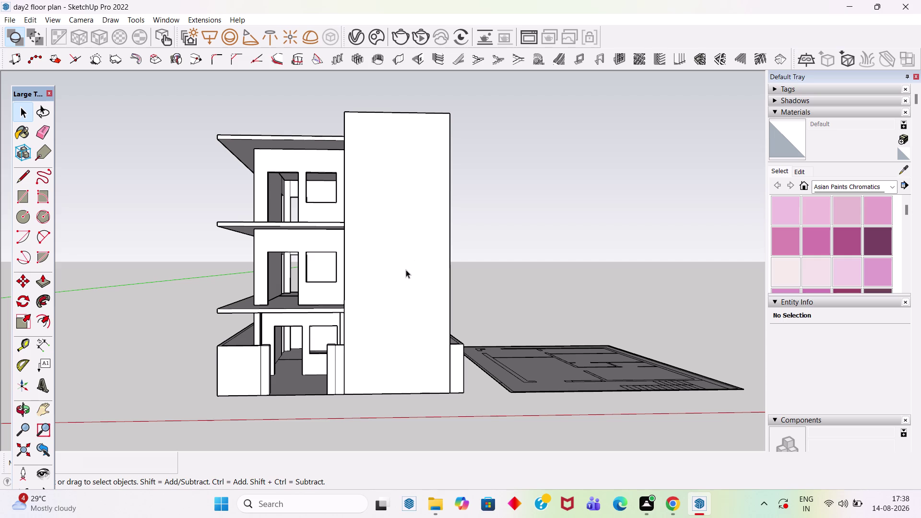
Select the staircase tower group and turn the view to face its front.
key(t)
key(space)
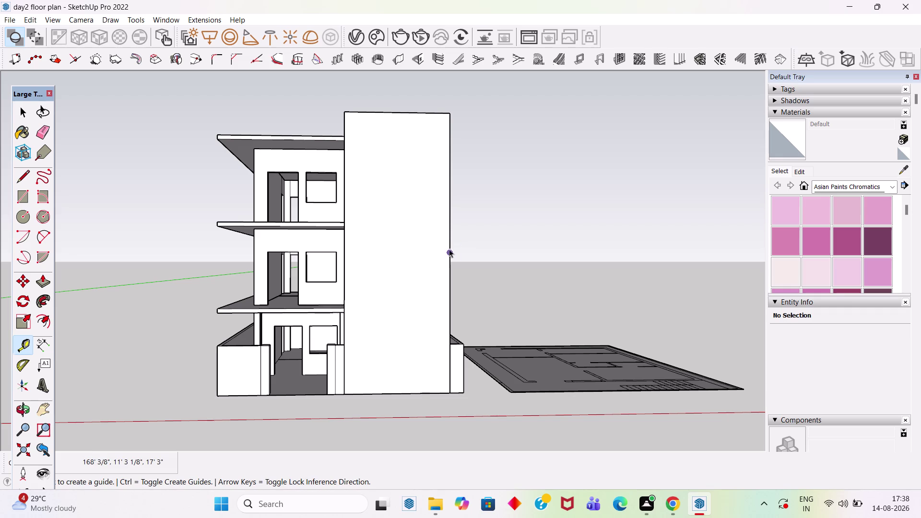
click(433, 245)
middle_drag(443, 241, 429, 246)
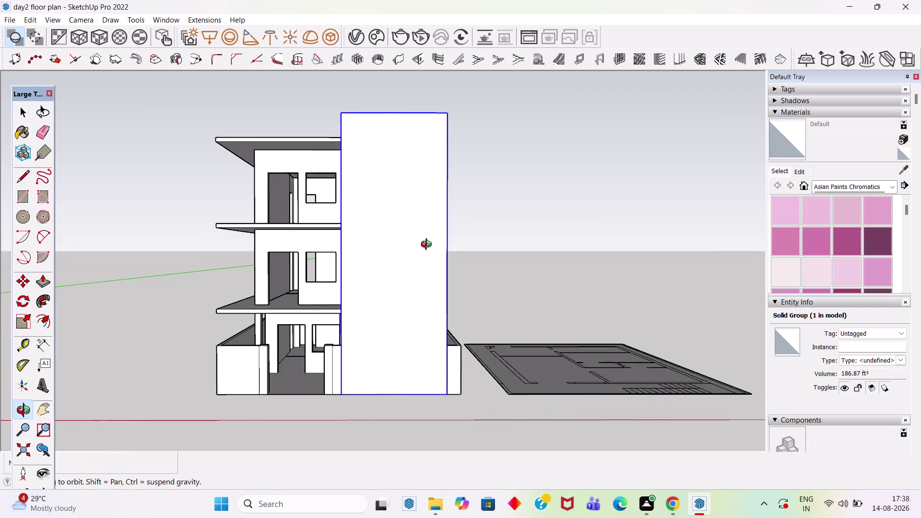
middle_drag(429, 246, 425, 248)
Place a vertical guide from the tower's right edge down the centre of its face.
key(t)
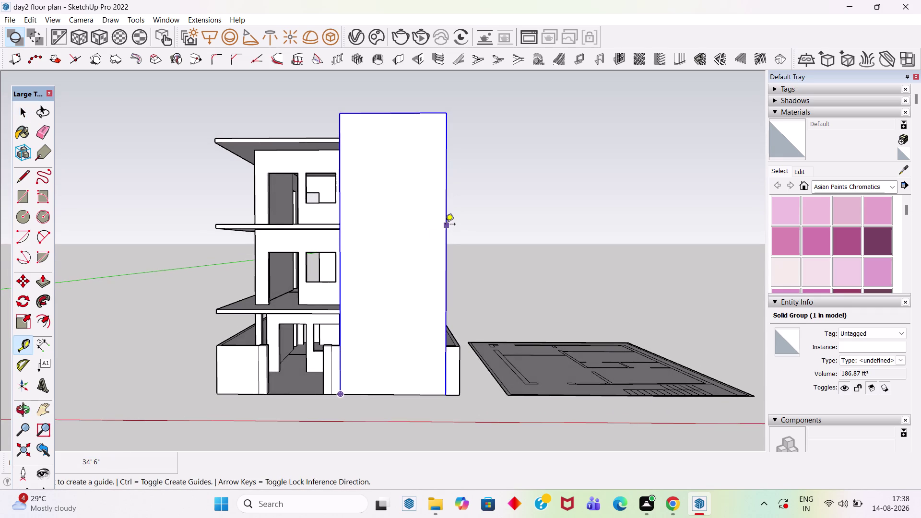
click(445, 225)
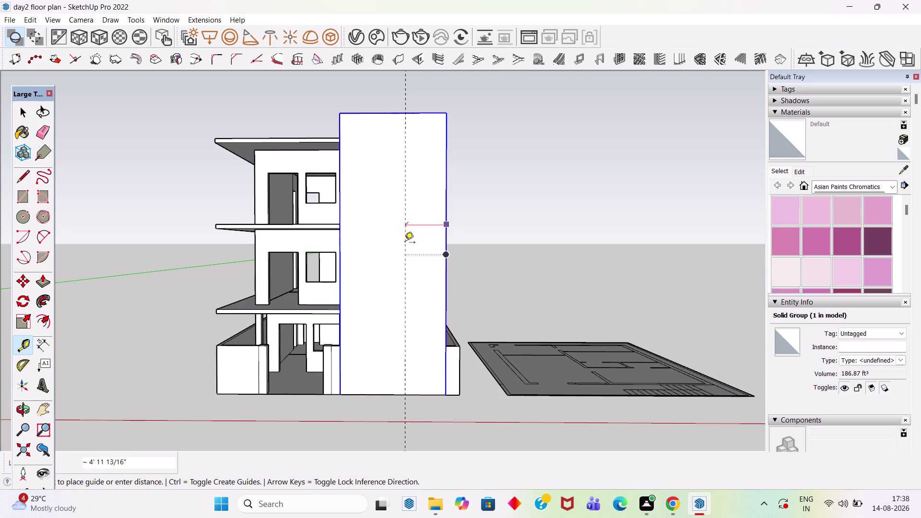
click(392, 112)
scroll(up, 3)
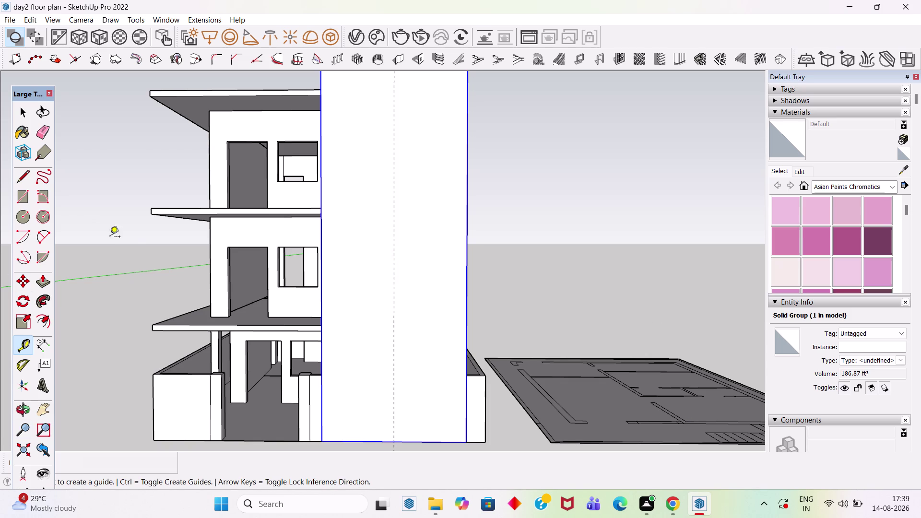
scroll(up, 3)
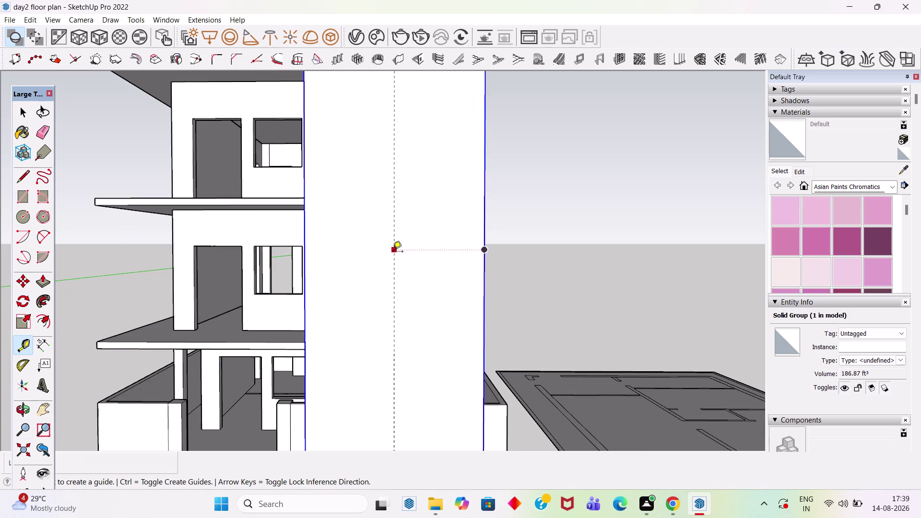
scroll(down, 3)
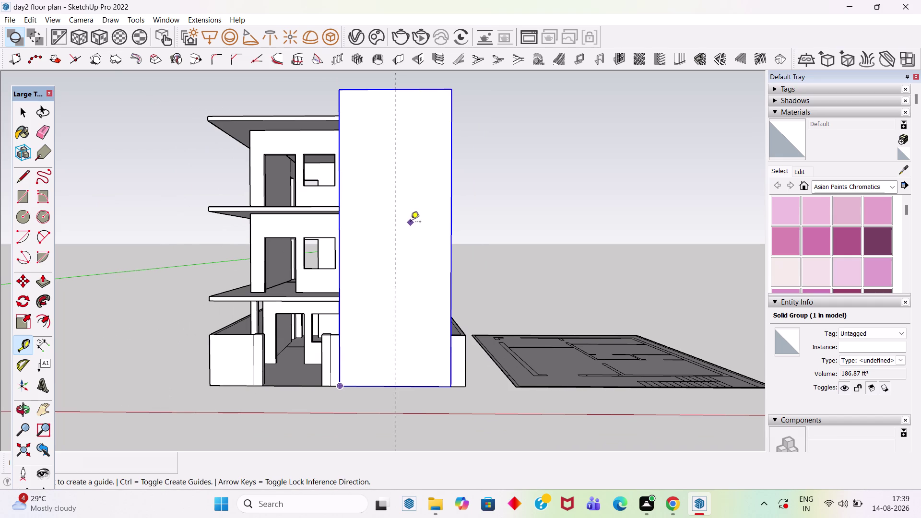
scroll(up, 3)
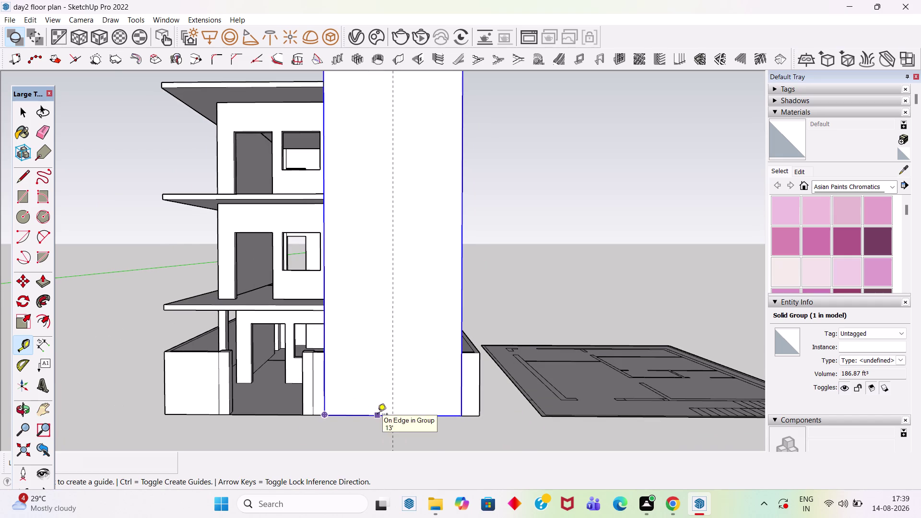
click(378, 415)
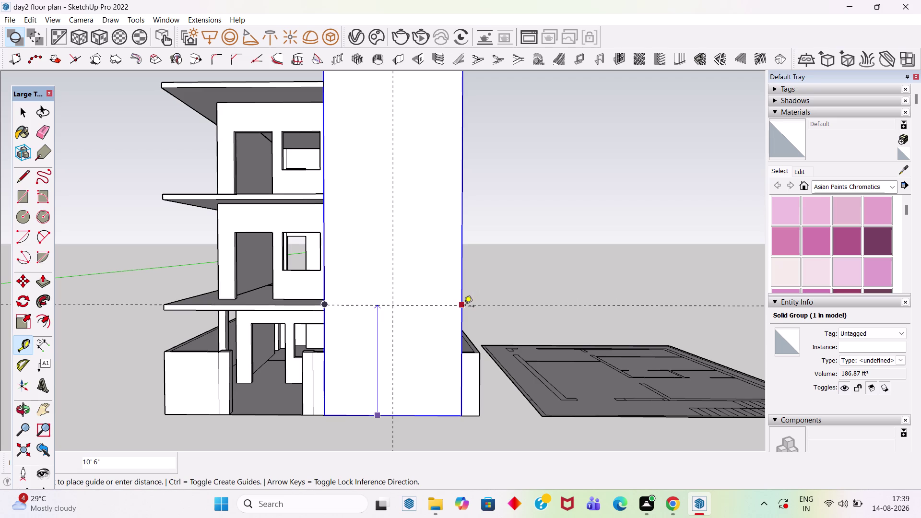
Place a horizontal guide at slab level and another 8' above it.
click(464, 307)
click(434, 304)
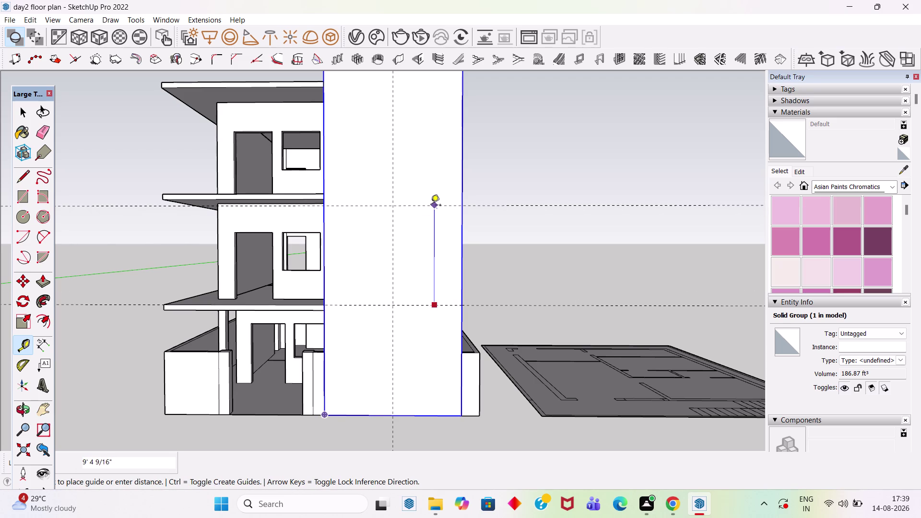
key(6)
key(Return)
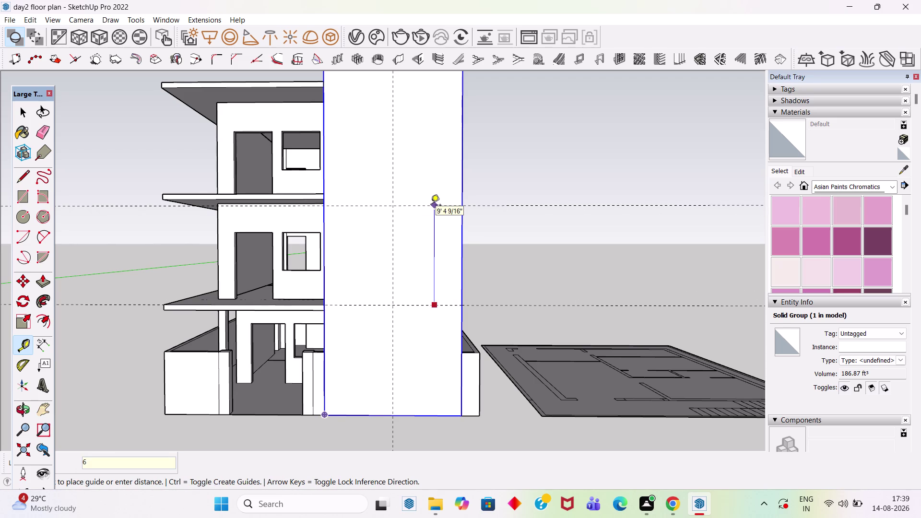
key(ctrl+z)
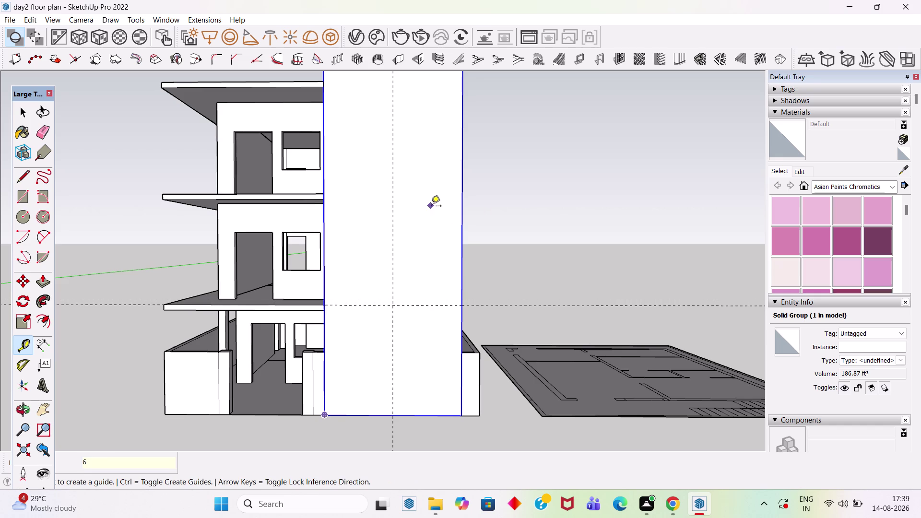
click(441, 306)
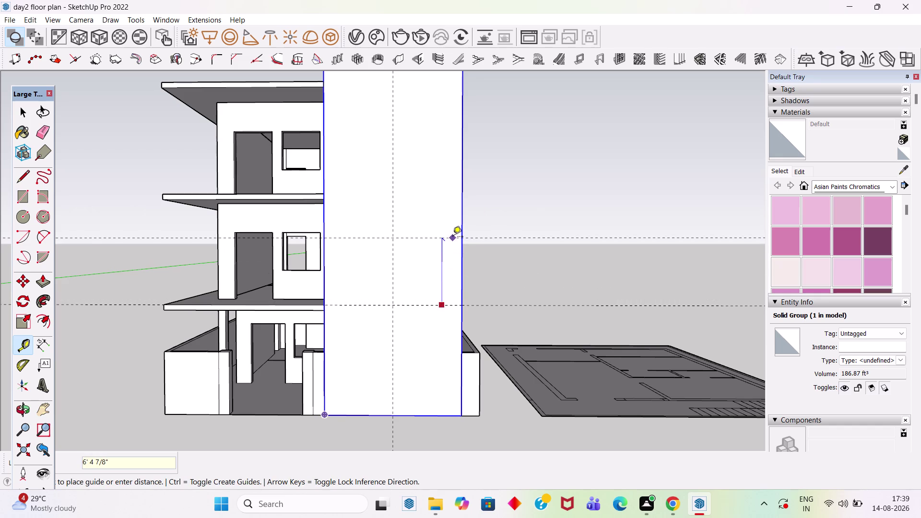
text(6')
key(Return)
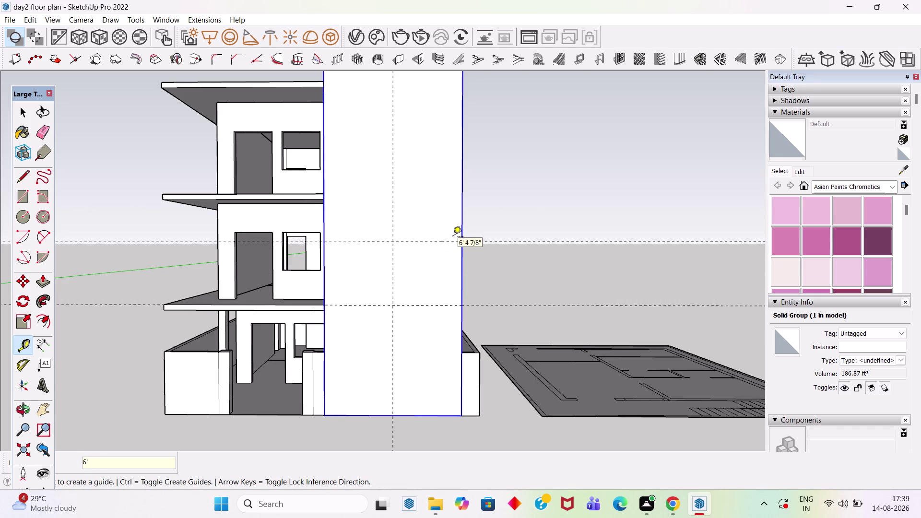
key(ctrl+z)
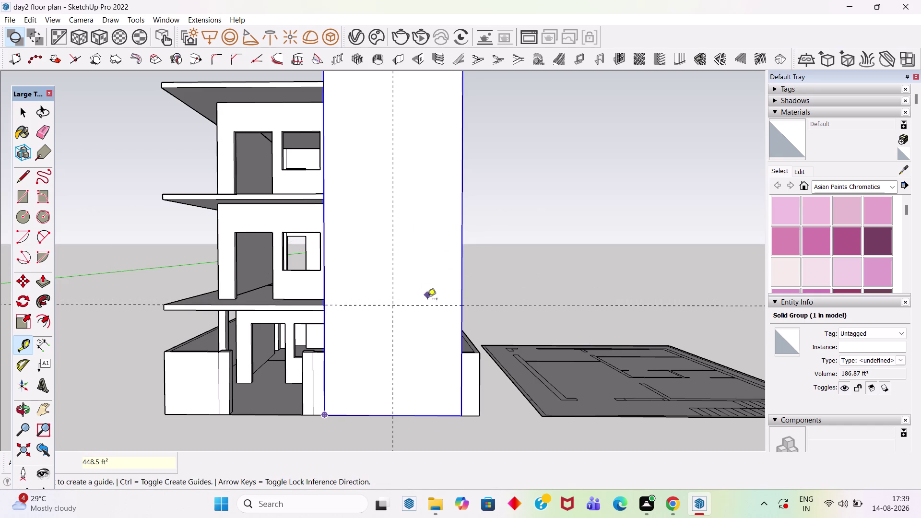
click(429, 305)
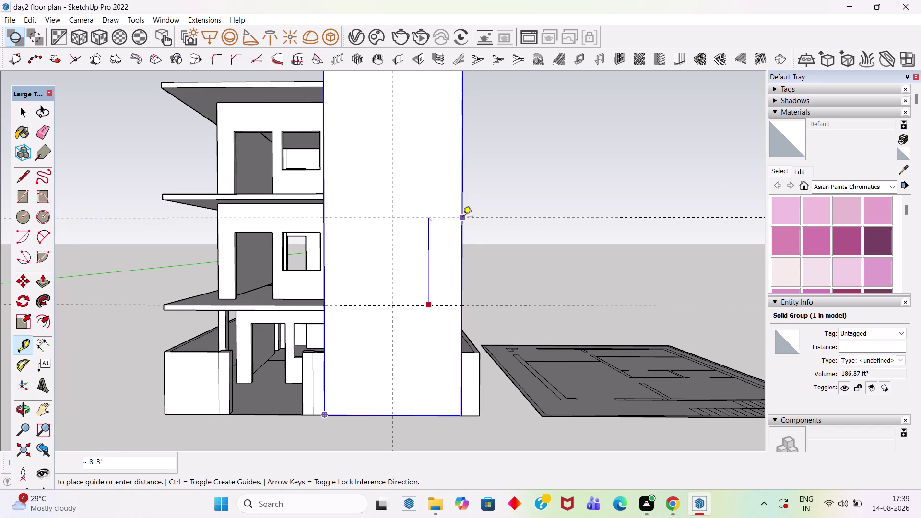
text(8')
key(Return)
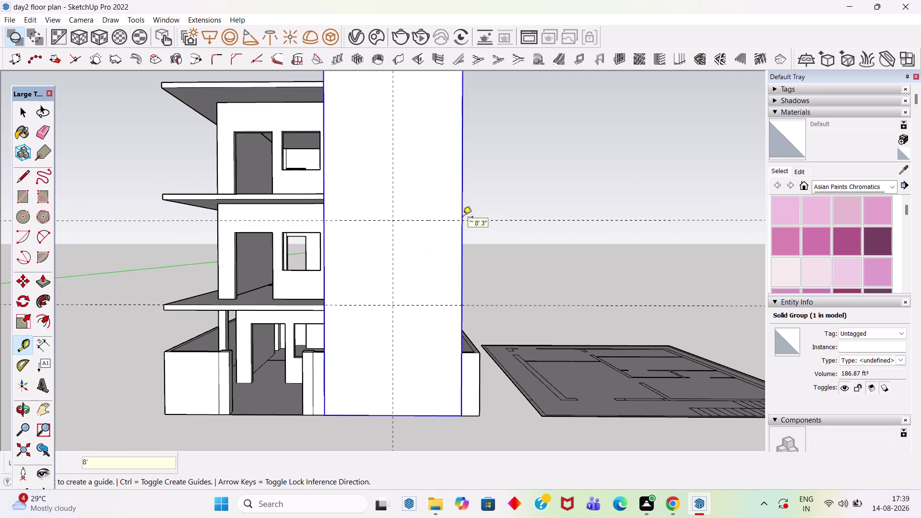
Add horizontal guides 2'6" above the new guide, then 8' higher.
click(365, 222)
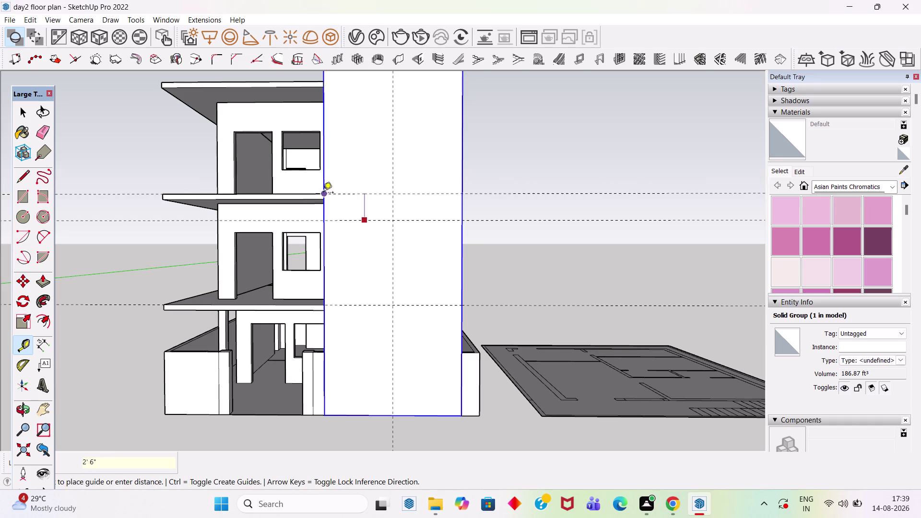
click(322, 195)
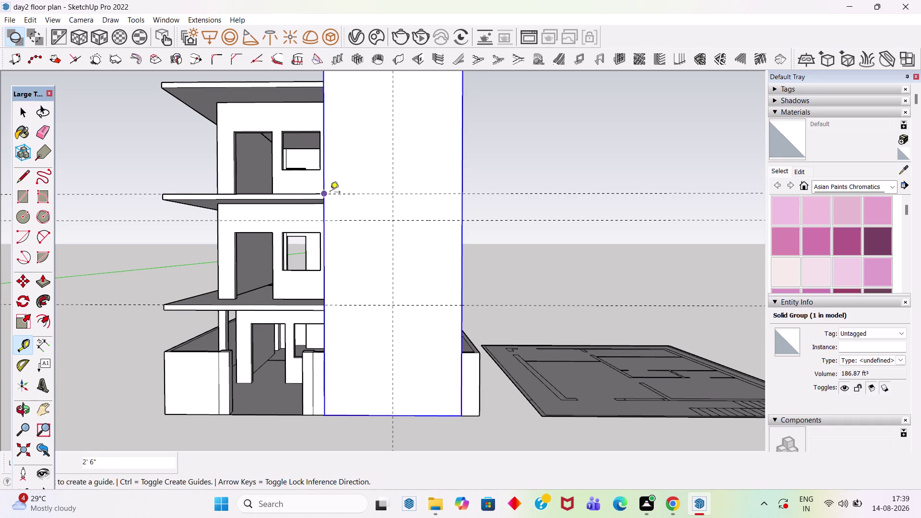
drag(363, 193, 361, 186)
text(8)
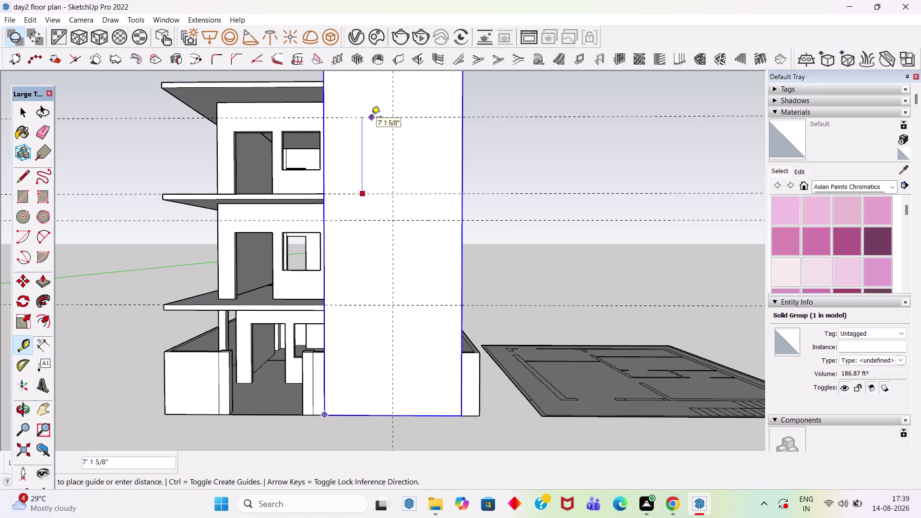
text(')
key(Return)
key(space)
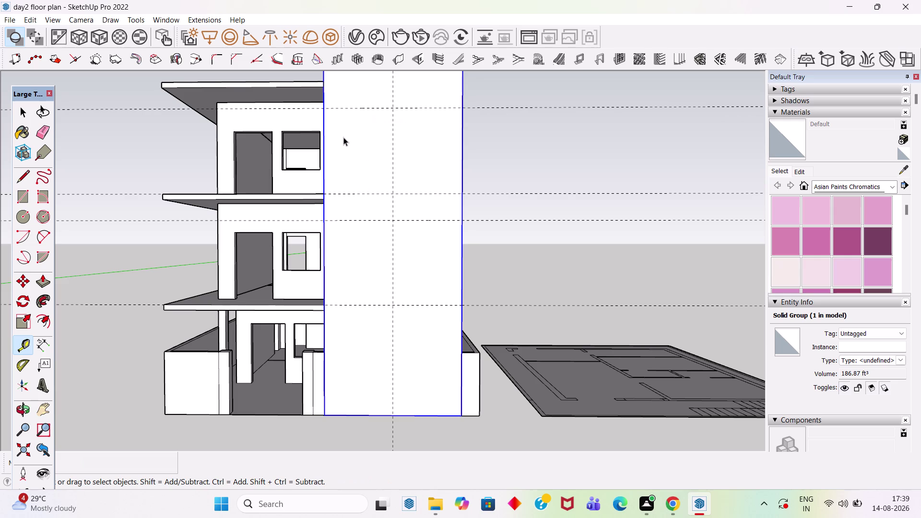
Place vertical guides 3' inside the tower's left and right edges.
key(t)
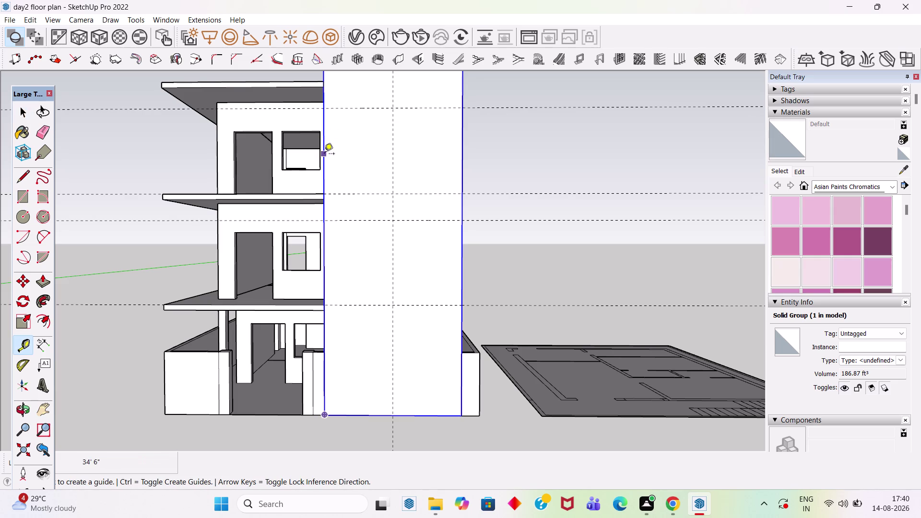
click(325, 155)
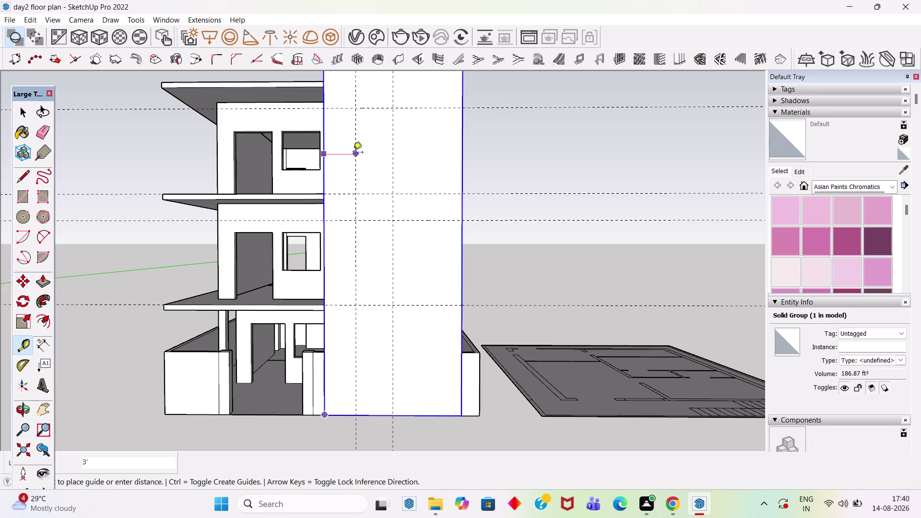
click(354, 153)
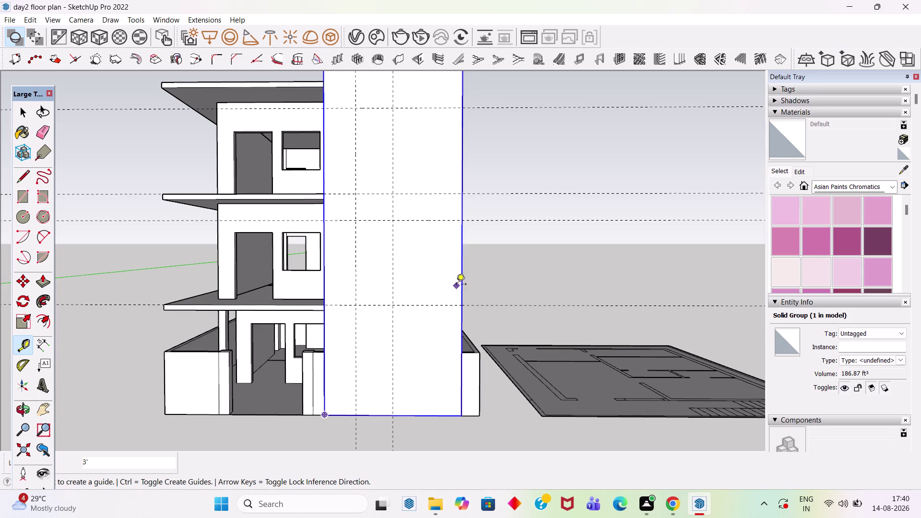
click(460, 276)
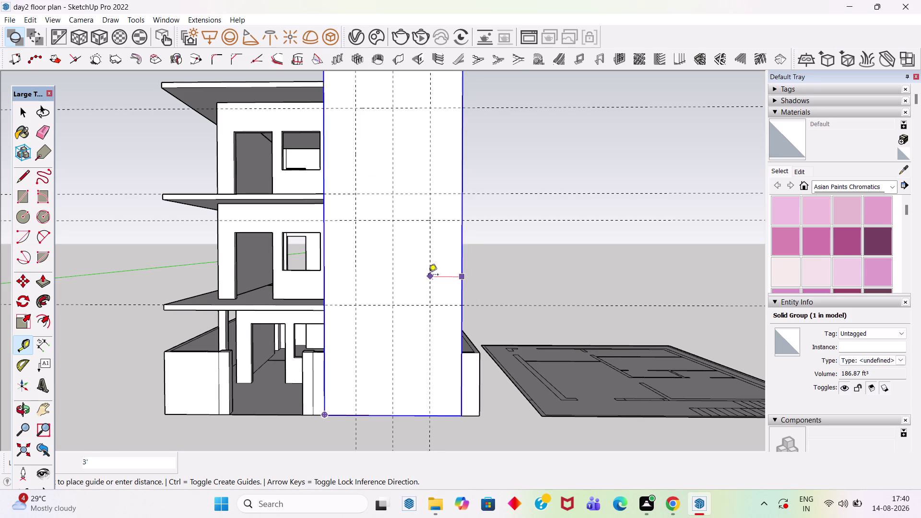
click(428, 276)
key(space)
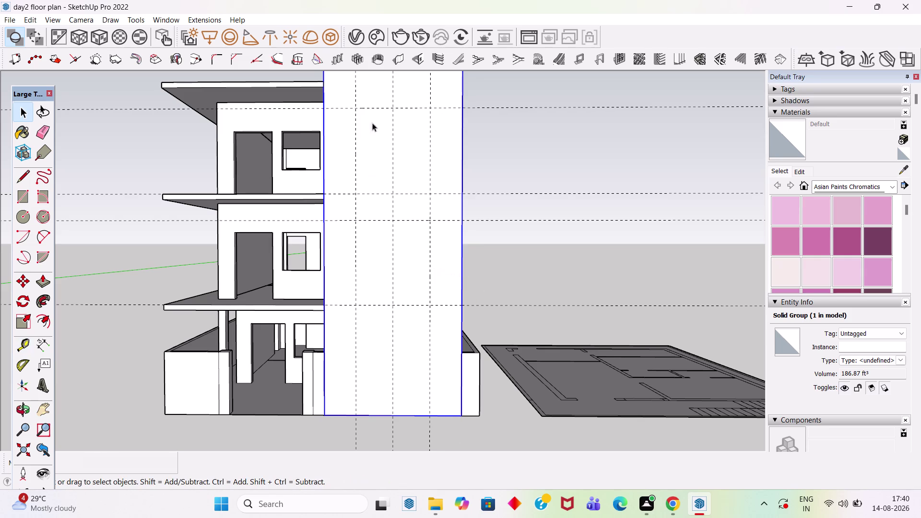
Inside the tower group, draw an upper and a lower window rectangle.
scroll(up, 3)
double_click(390, 150)
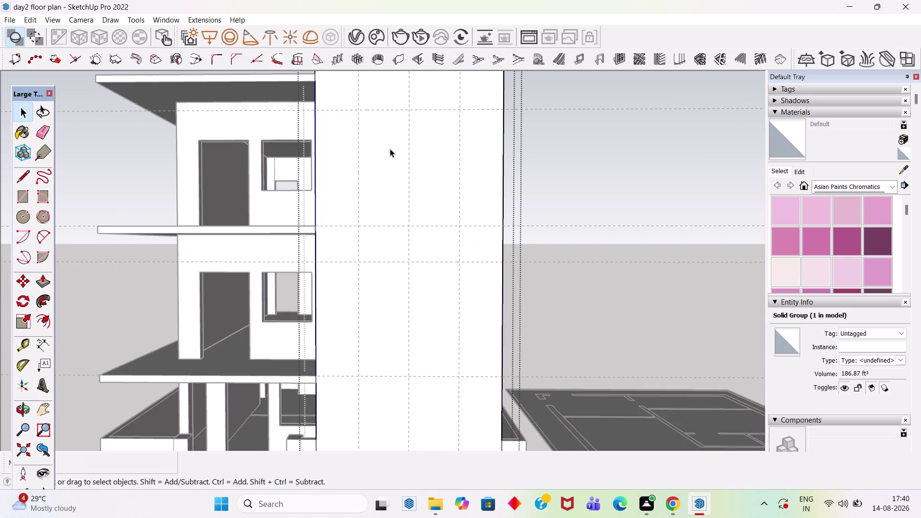
key(r)
click(359, 112)
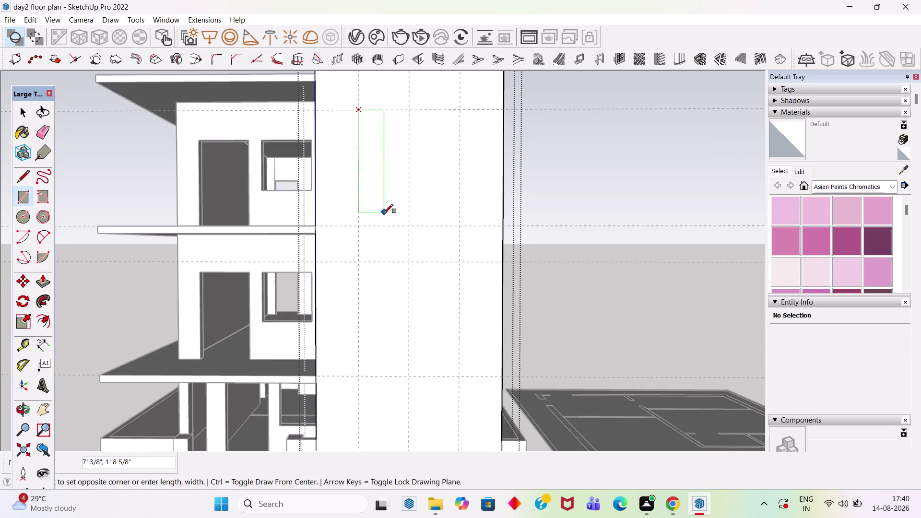
click(408, 227)
scroll(down, 3)
scroll(up, 3)
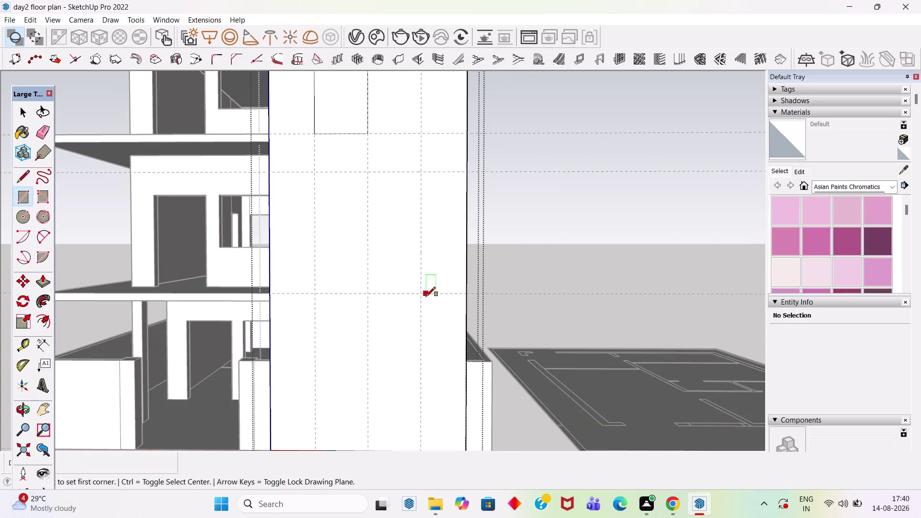
scroll(down, 3)
scroll(up, 3)
click(422, 292)
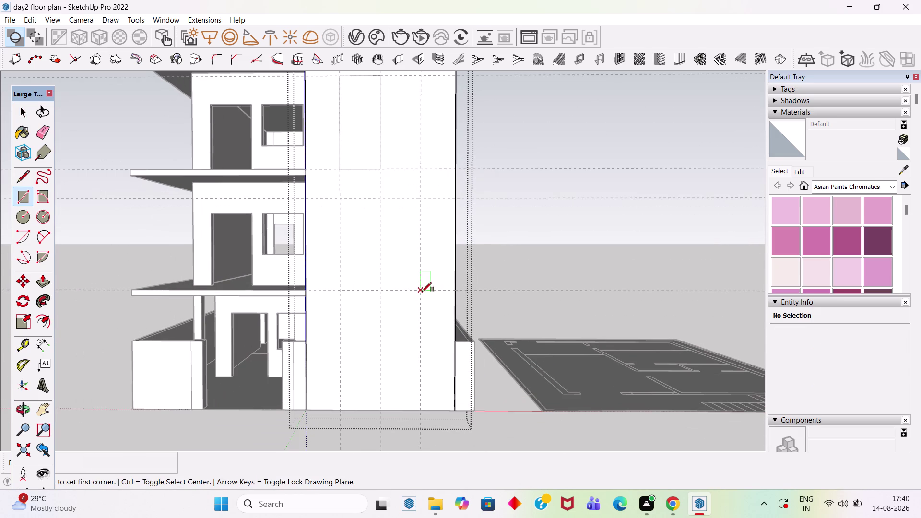
click(380, 198)
key(space)
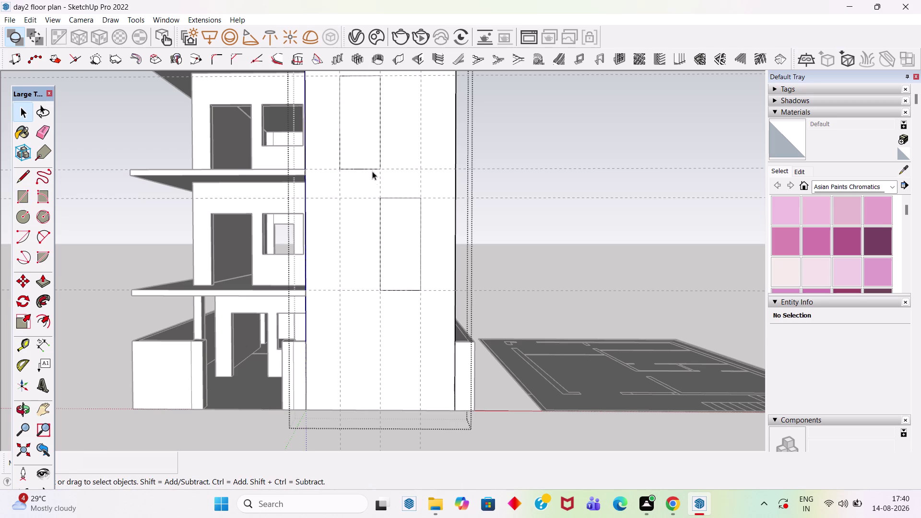
Push both window faces into the wall to the same depth.
key(p)
click(364, 152)
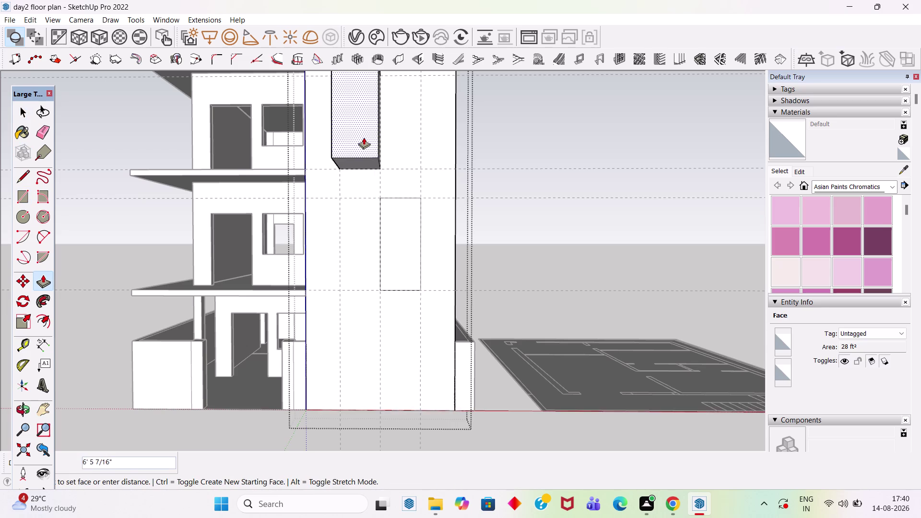
middle_drag(365, 141, 418, 221)
click(382, 151)
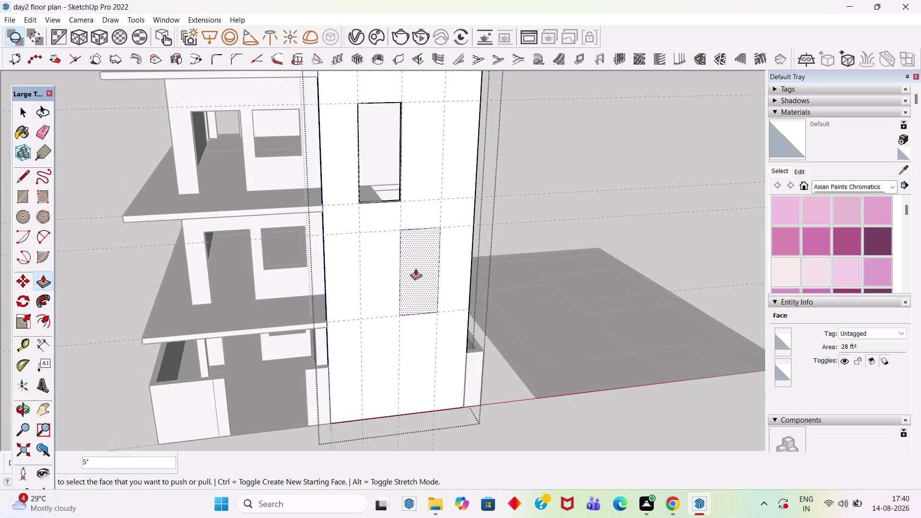
double_click(420, 273)
key(space)
click(559, 143)
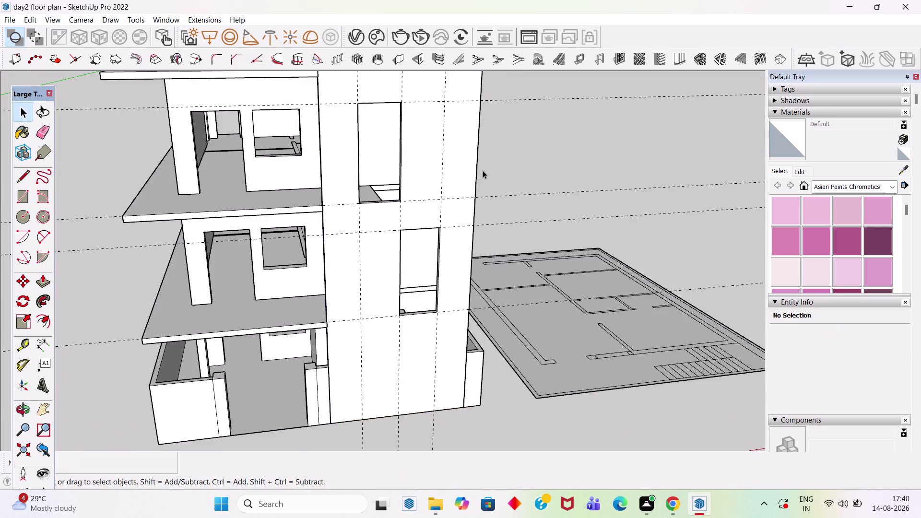
Clear the guide lines from the model and orbit toward the middle window.
scroll(down, 3)
middle_drag(511, 245, 455, 163)
scroll(down, 3)
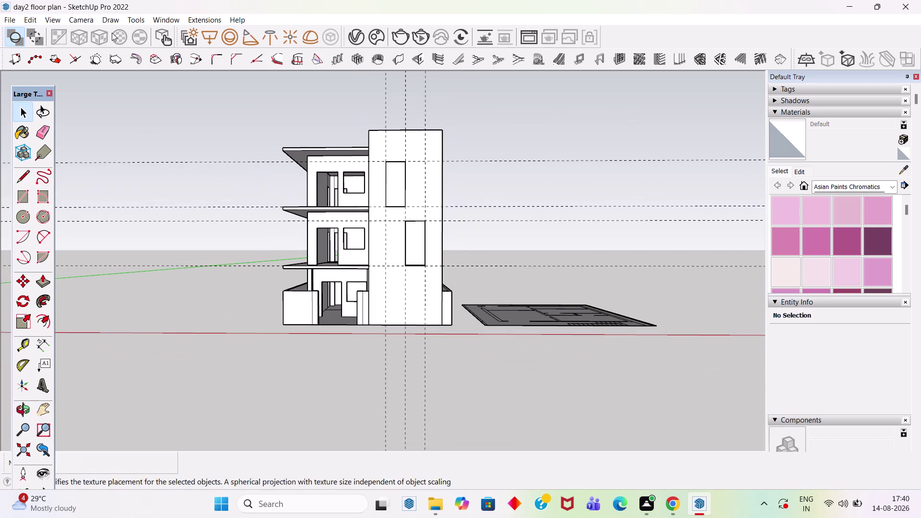
click(31, 20)
click(74, 126)
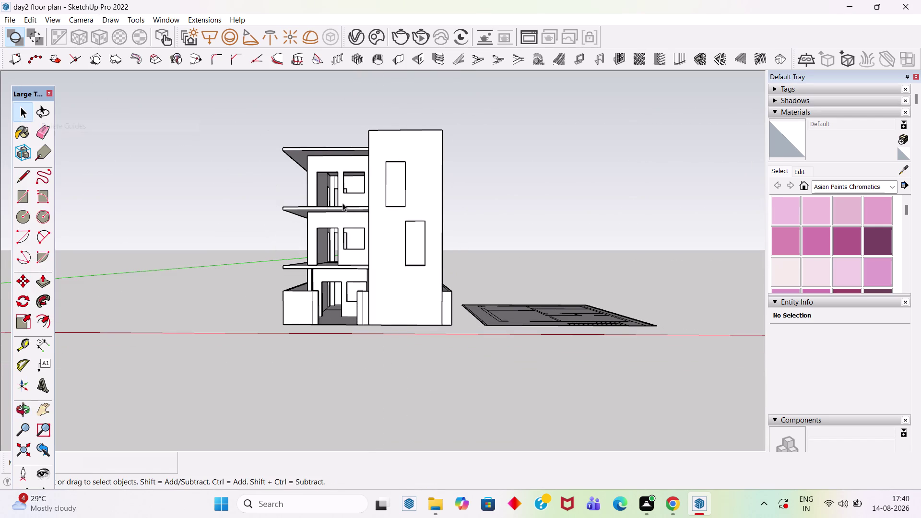
scroll(up, 3)
scroll(down, 3)
middle_drag(426, 235, 455, 238)
scroll(up, 3)
middle_drag(440, 223, 365, 223)
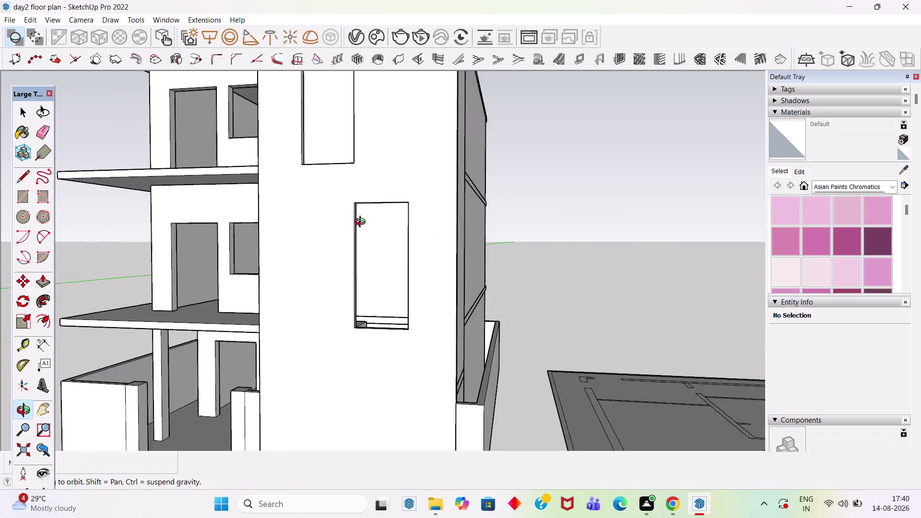
Draw the lower window rectangle on the tower wall.
middle_drag(365, 223, 331, 236)
key(r)
scroll(up, 3)
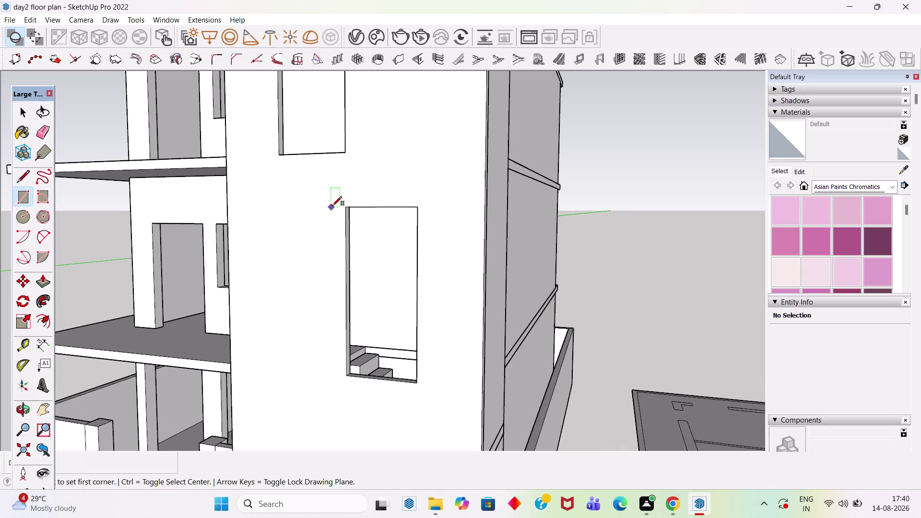
click(346, 207)
click(420, 381)
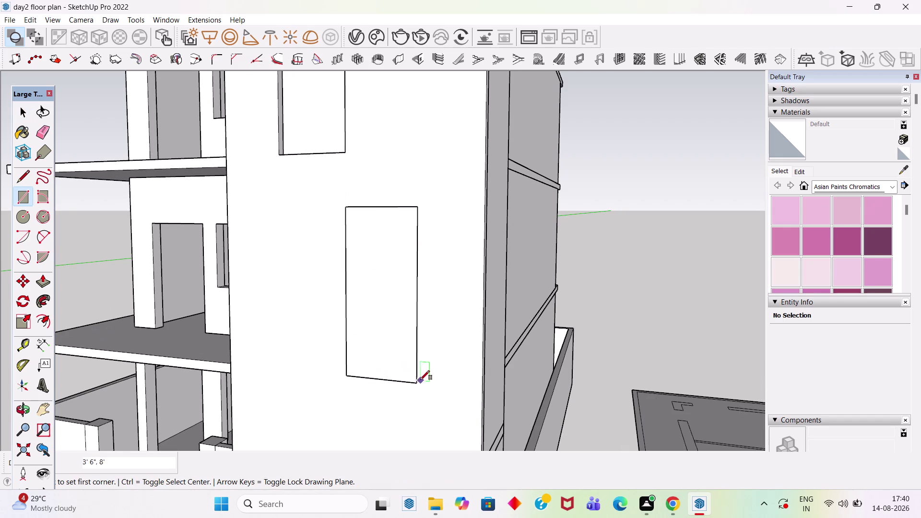
Offset the window outline 4" outward and delete the inner face to open it.
key(space)
key(f)
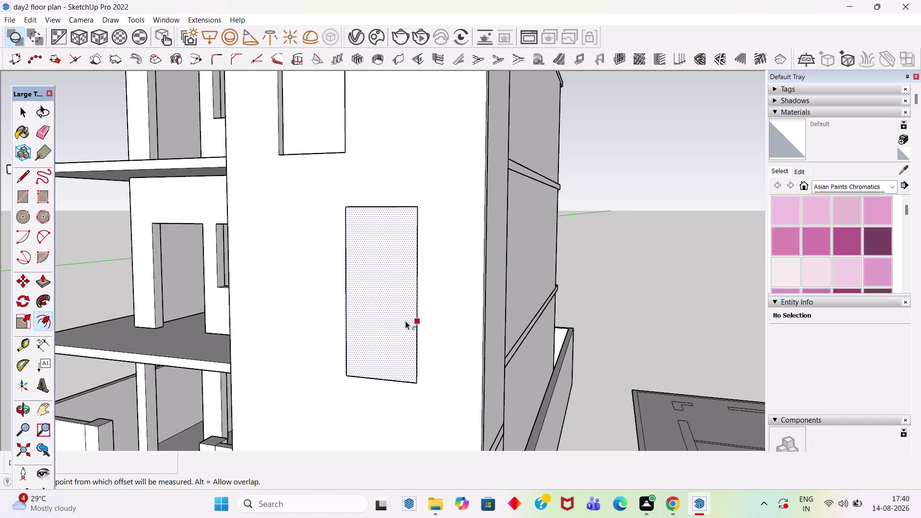
click(405, 321)
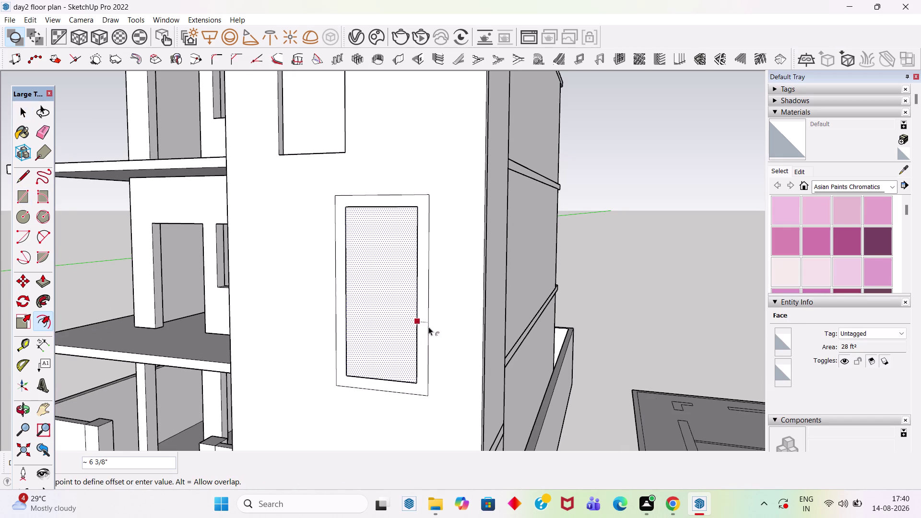
text(4")
key(Return)
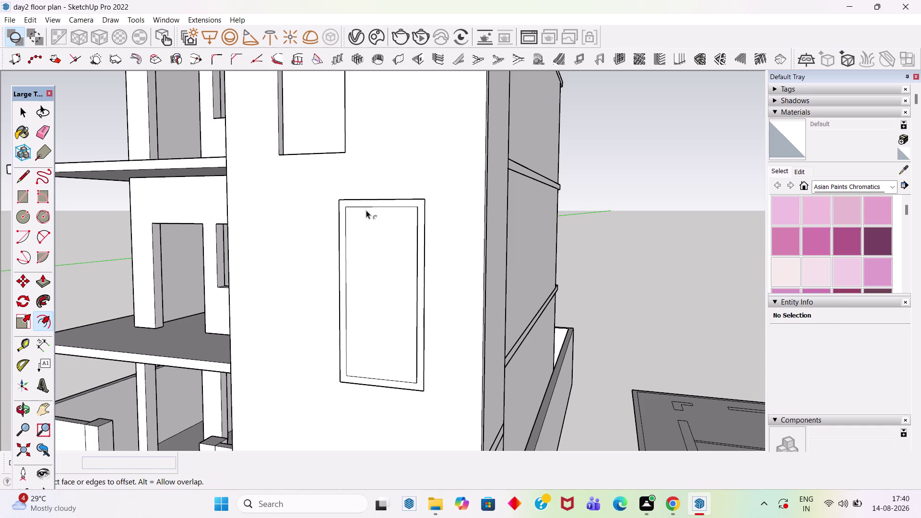
key(space)
click(380, 283)
key(Delete)
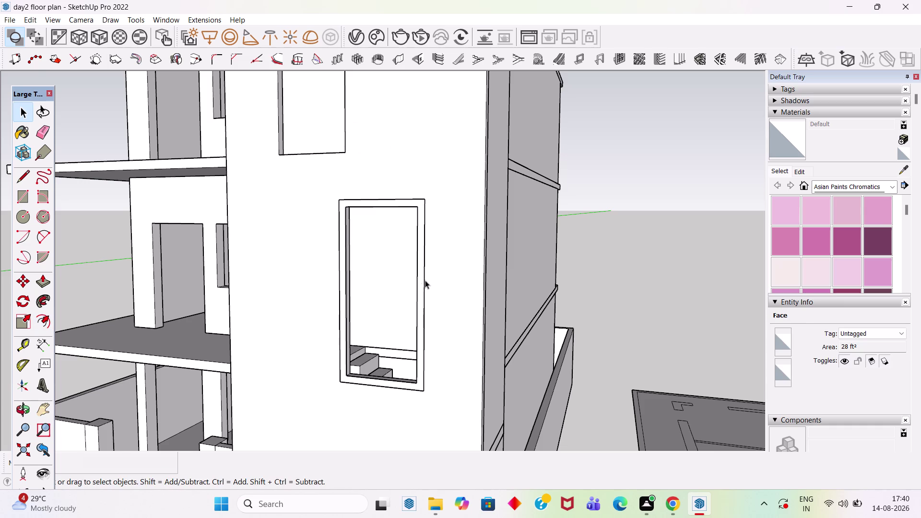
Pull the frame ring 2" out from the wall.
scroll(up, 3)
key(p)
click(422, 292)
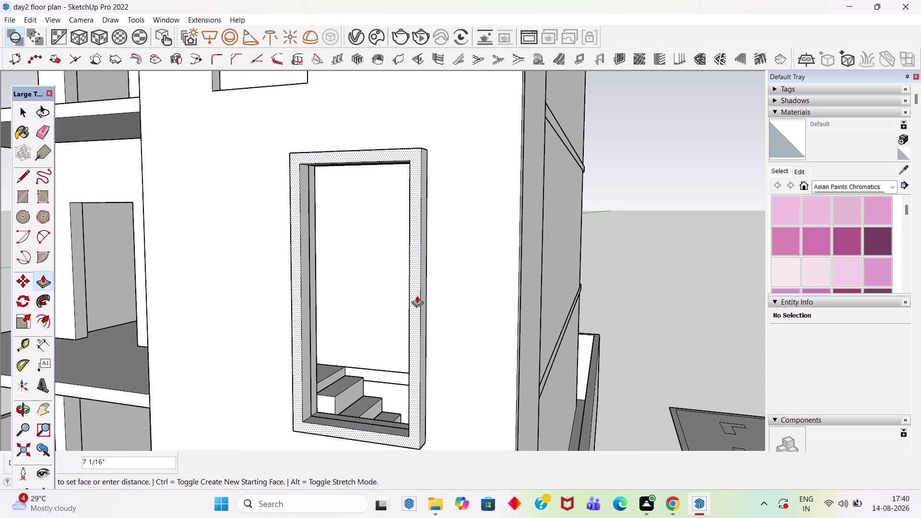
key(2)
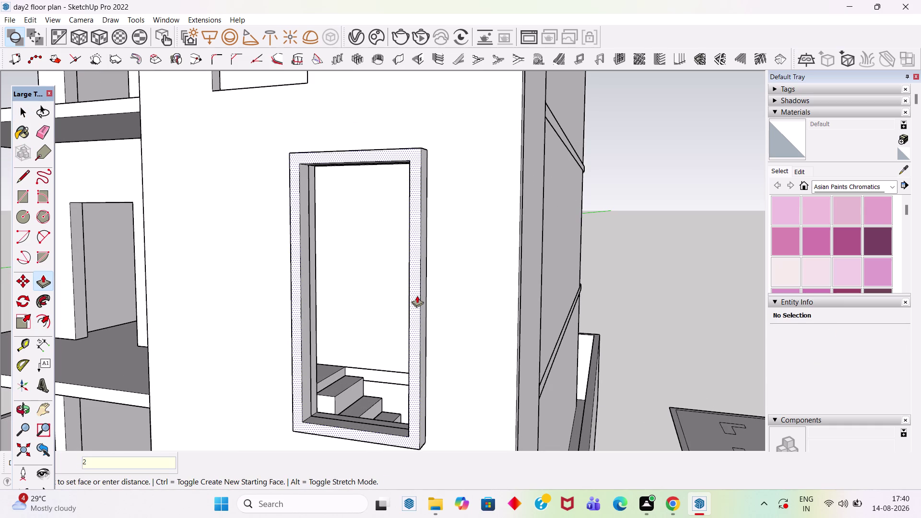
key(Return)
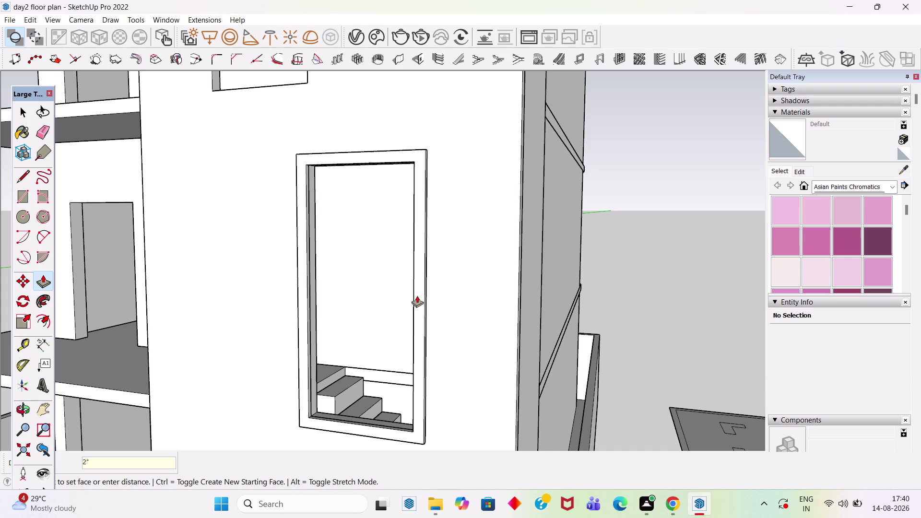
key(space)
scroll(down, 3)
middle_drag(425, 253, 540, 221)
scroll(down, 3)
scroll(up, 3)
scroll(down, 3)
middle_drag(388, 245, 373, 242)
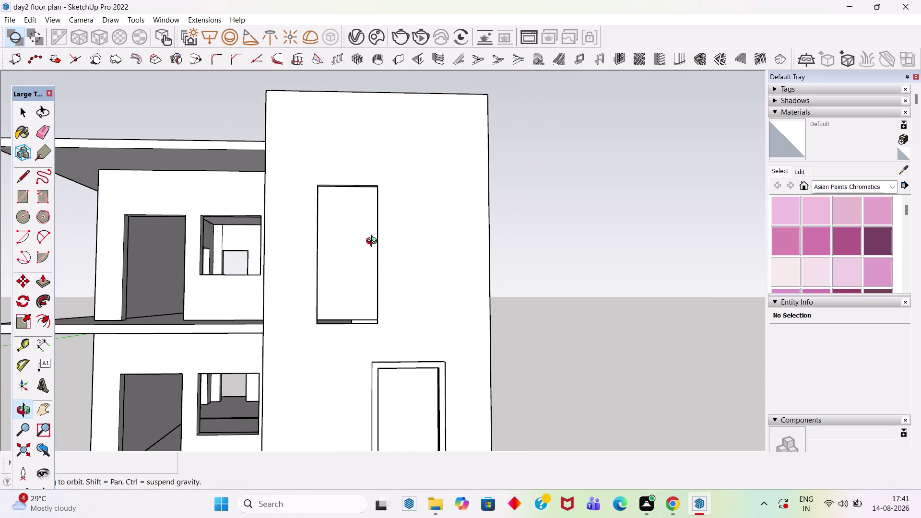
Draw a rectangle outline over the upper tower window.
middle_drag(374, 242, 372, 242)
key(r)
click(317, 183)
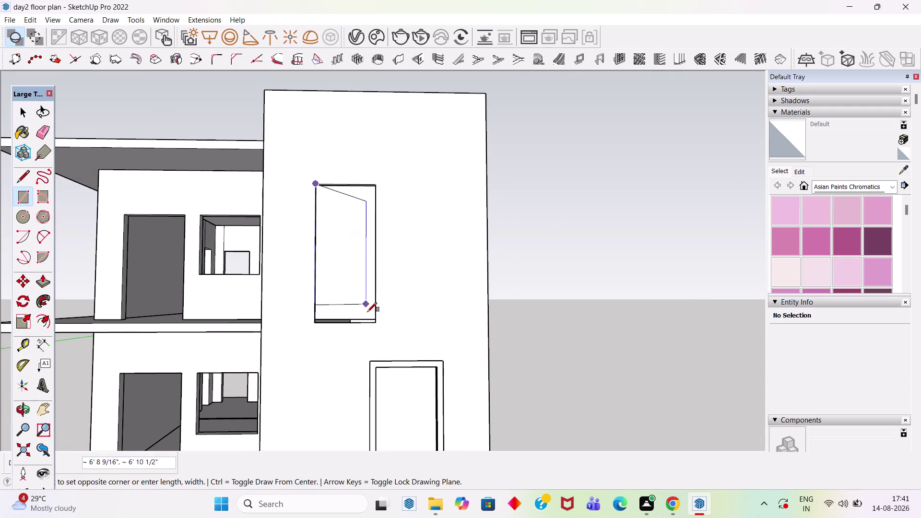
click(377, 321)
Offset the upper outline 4 outward and delete the inner face to open it.
key(space)
key(f)
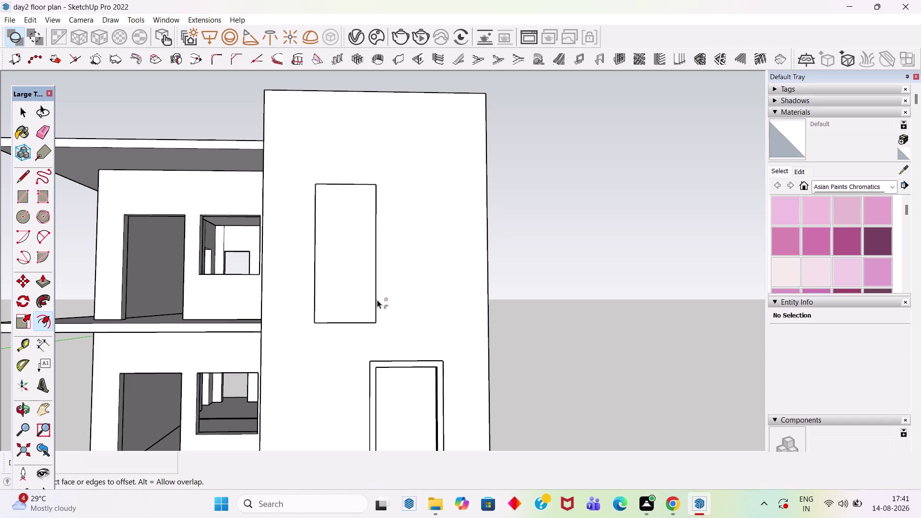
click(371, 297)
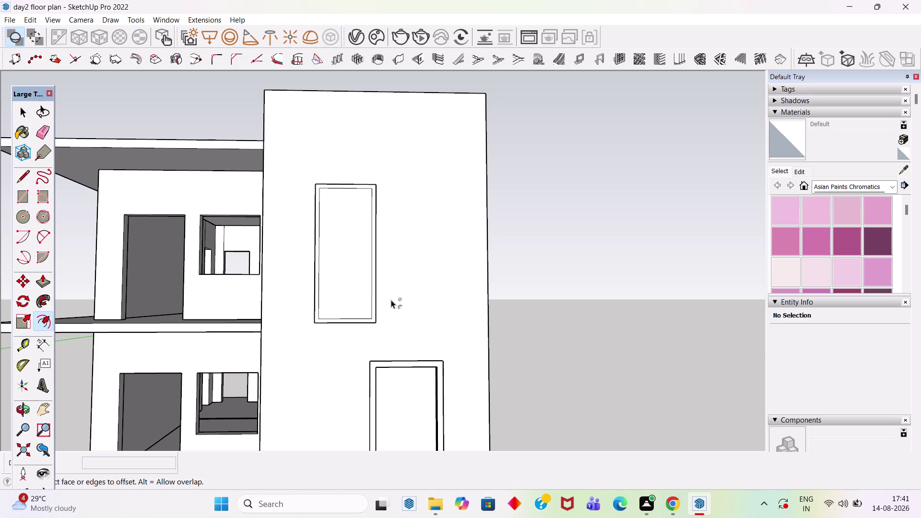
key(ctrl+z)
click(362, 308)
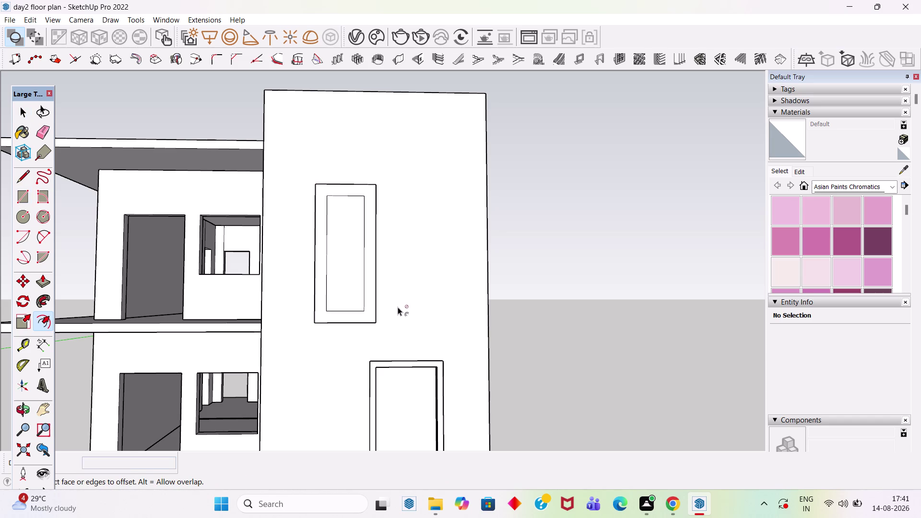
key(ctrl+z)
click(373, 320)
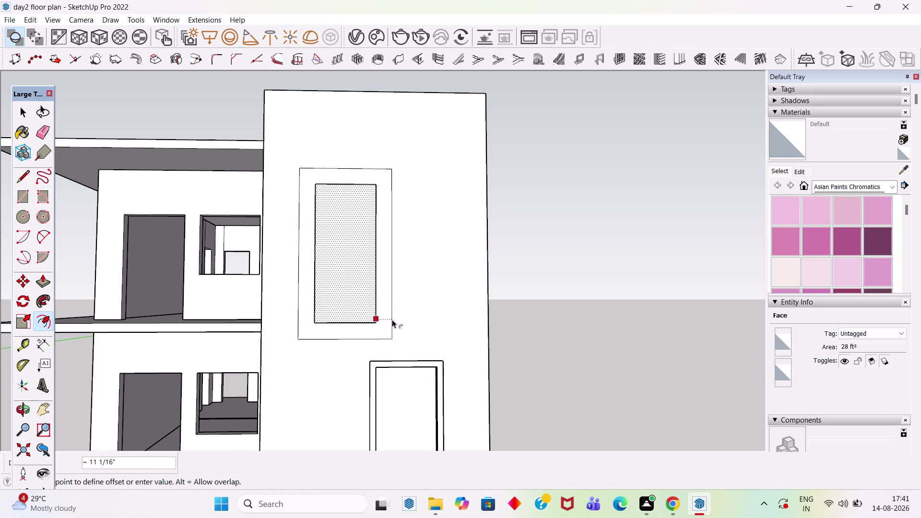
key(4)
key(Return)
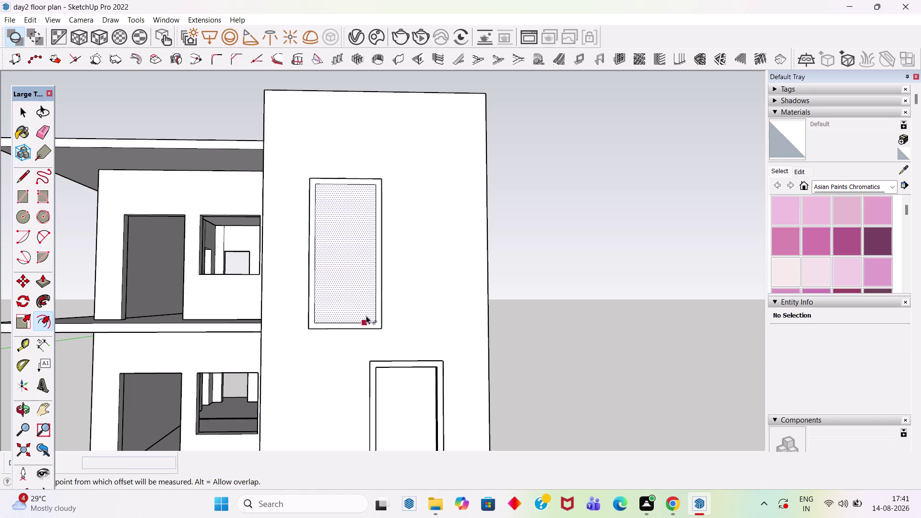
key(space)
click(357, 294)
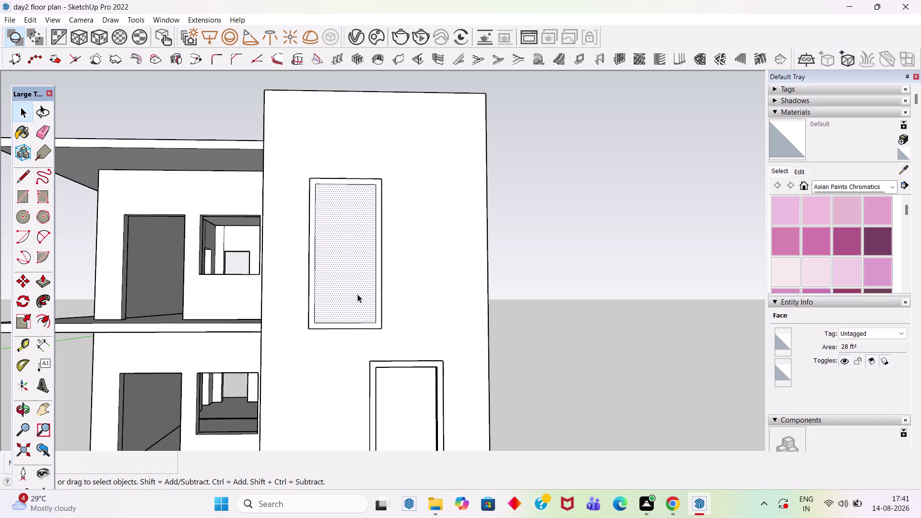
key(Delete)
Extrude the upper window's frame face 2 out from the wall.
scroll(up, 3)
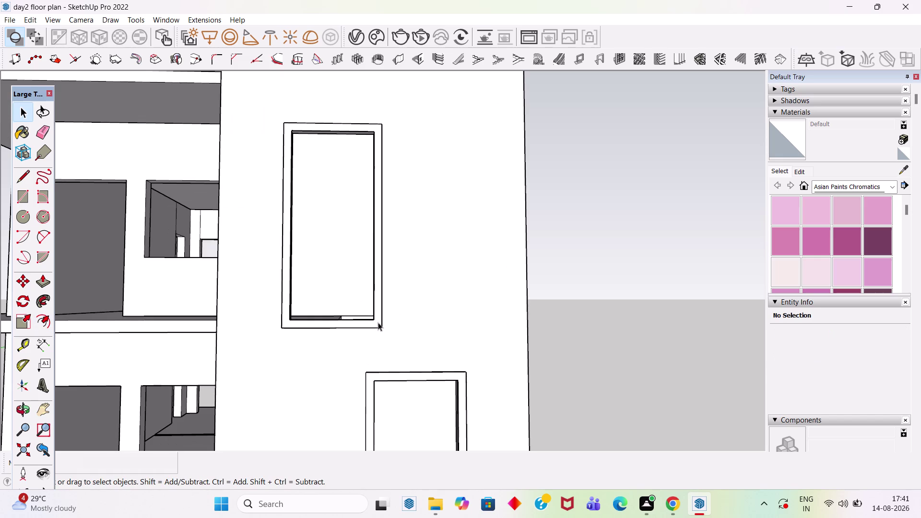
key(p)
click(378, 322)
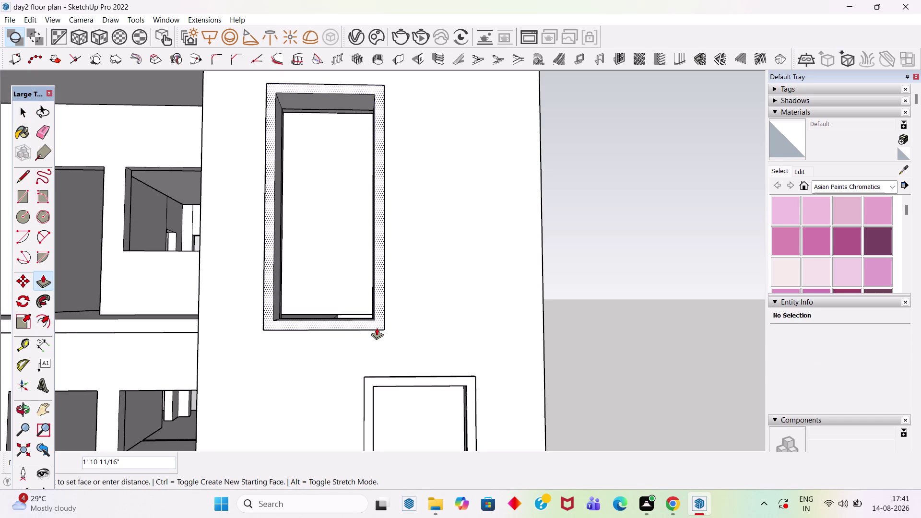
key(2)
key(Return)
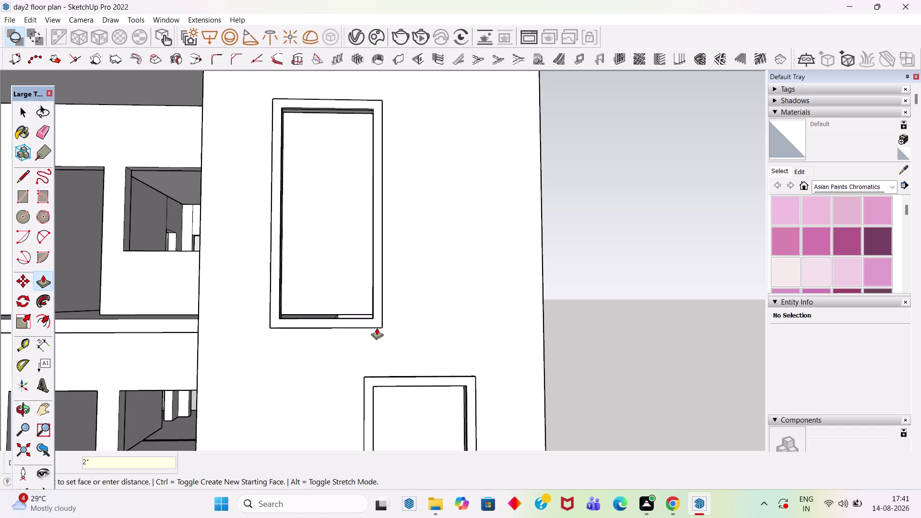
key(space)
Make the whole upper window frame into a group.
triple_click(377, 260)
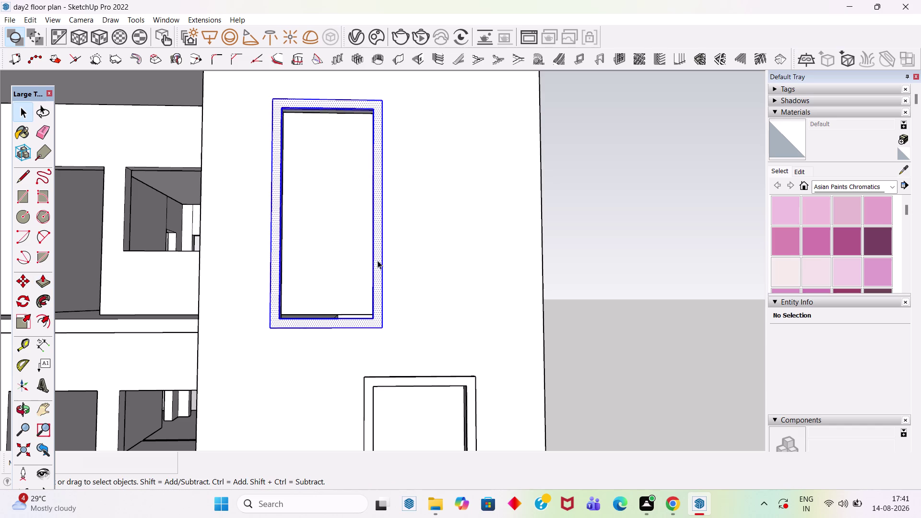
right_click(378, 260)
click(424, 131)
scroll(down, 3)
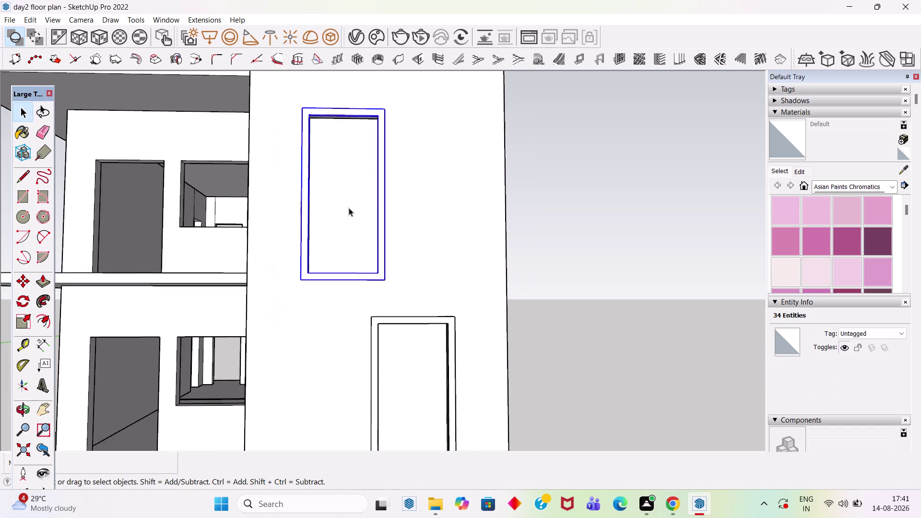
scroll(down, 3)
scroll(down, 3)
middle_drag(426, 298, 399, 322)
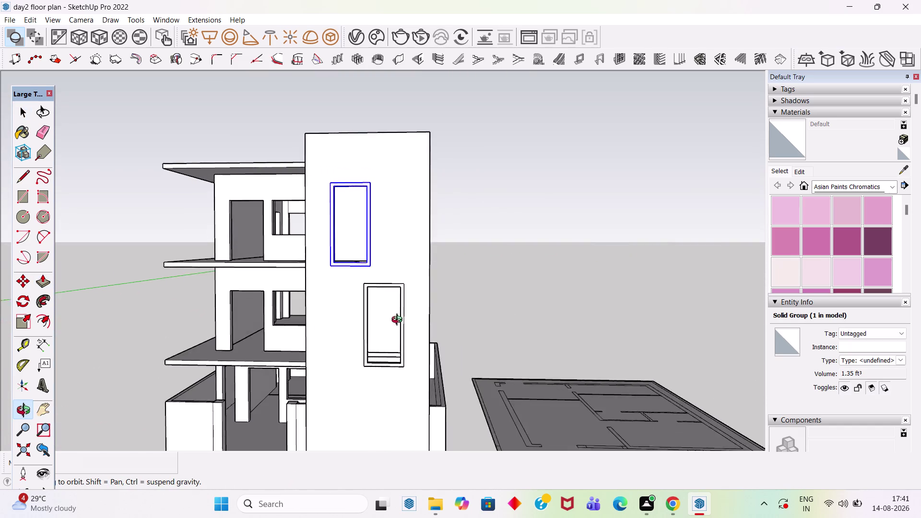
middle_drag(399, 321, 410, 315)
scroll(up, 3)
Select the entire lower window frame and apply a context-menu command to it.
triple_click(401, 316)
right_click(401, 316)
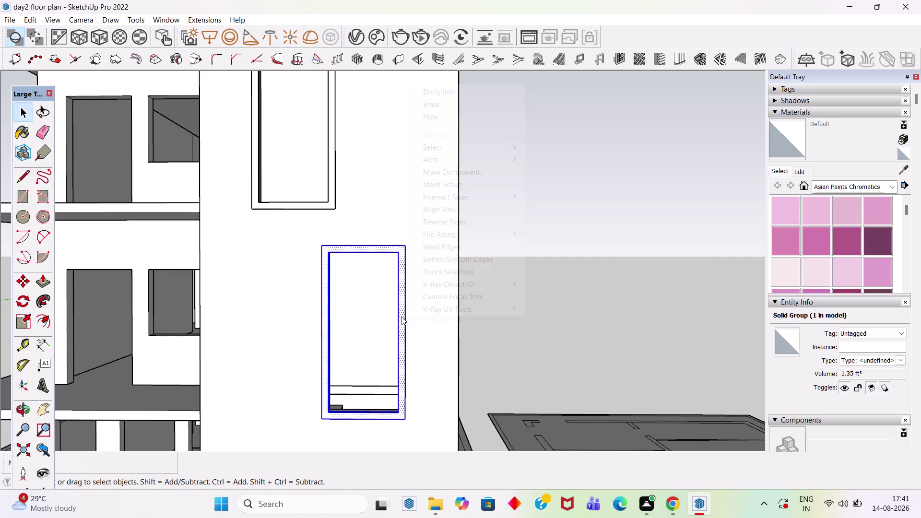
click(445, 186)
click(507, 193)
scroll(down, 3)
middle_drag(481, 305, 469, 281)
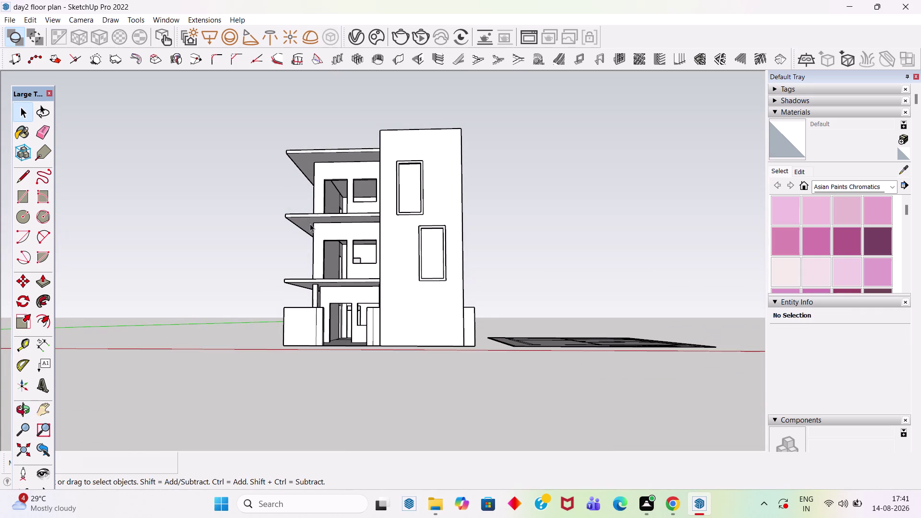
scroll(up, 3)
scroll(up, 3)
scroll(up, 3)
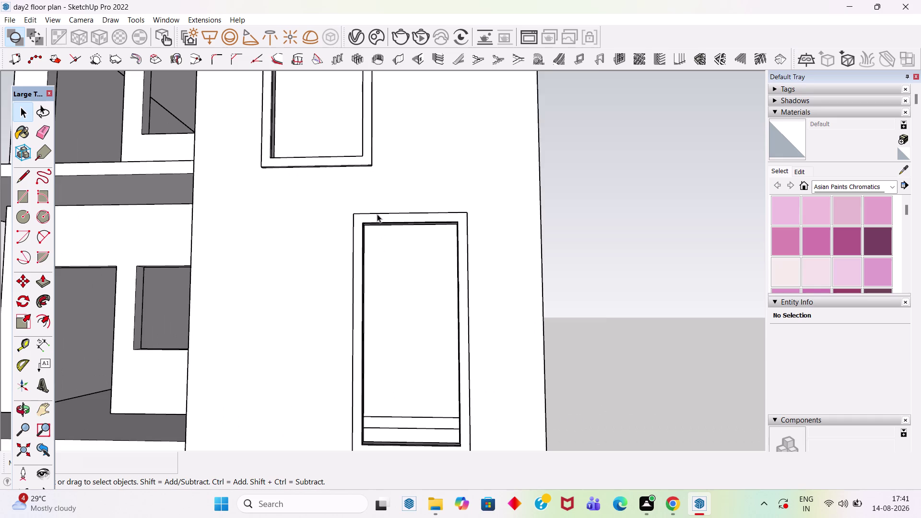
scroll(up, 3)
scroll(down, 3)
scroll(down, 3)
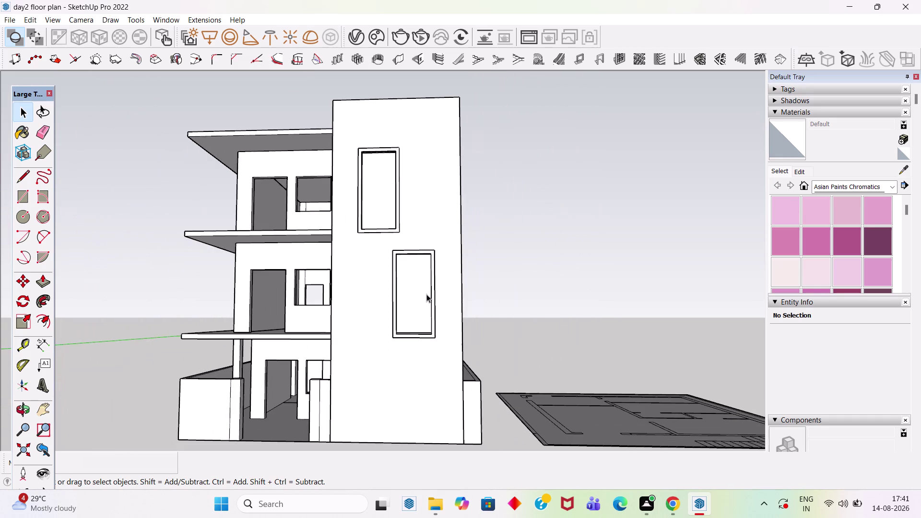
middle_drag(432, 301, 466, 307)
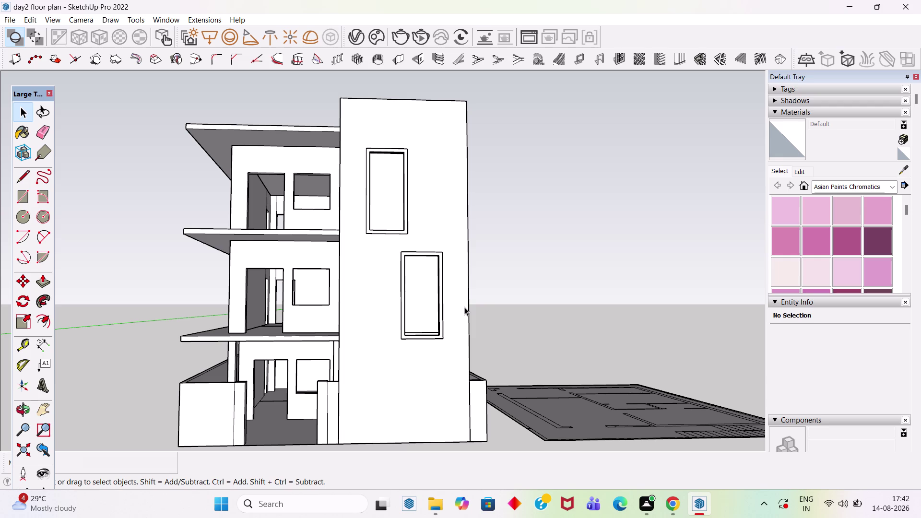
scroll(up, 3)
scroll(down, 3)
key(r)
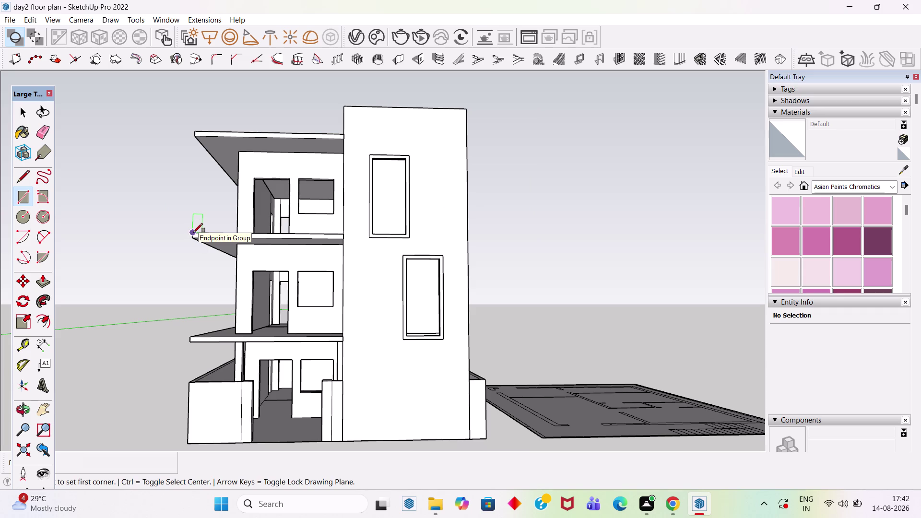
Draw a 15'3" × 11' wall panel across the middle balcony front.
click(193, 232)
click(342, 342)
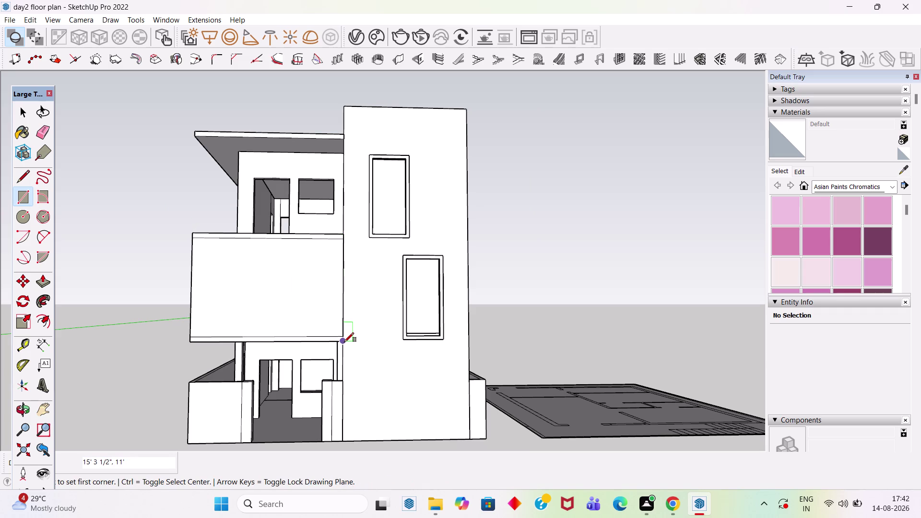
key(space)
scroll(up, 3)
Copy the panel's right edge 3' over onto the tower wall.
click(341, 313)
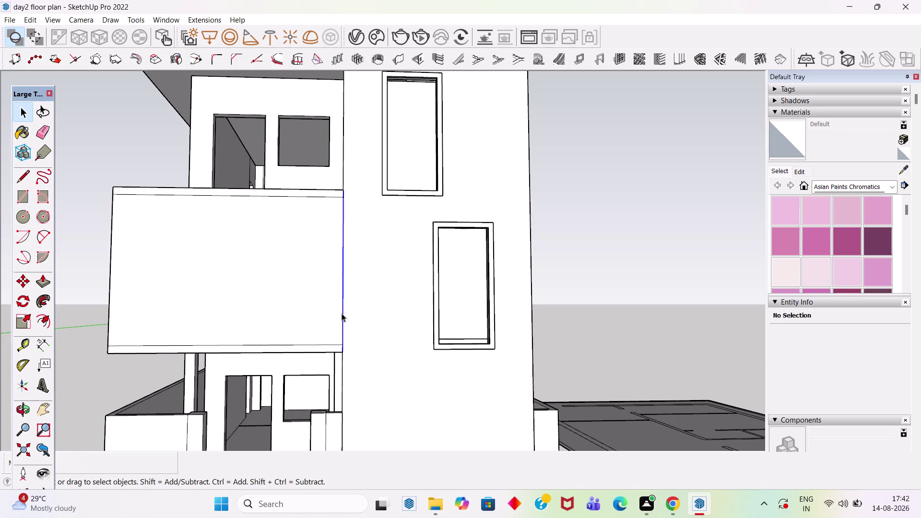
key(m)
click(342, 343)
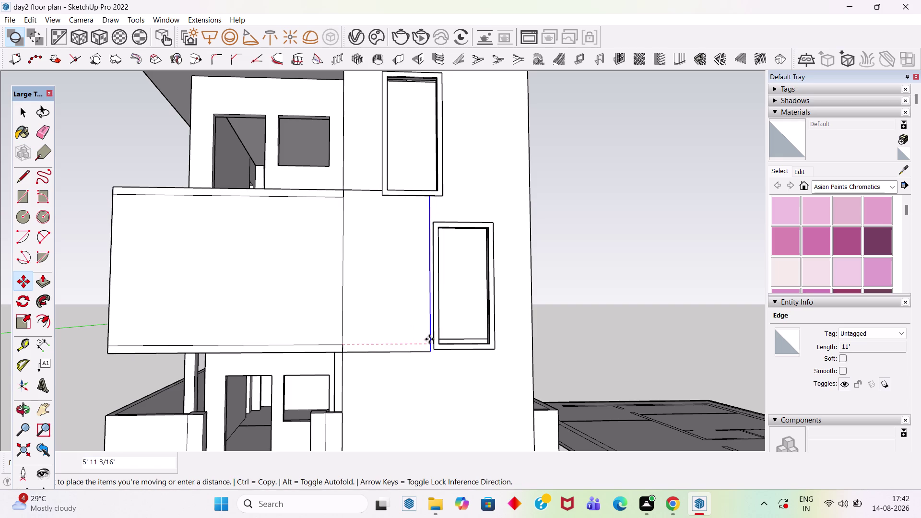
key(Escape)
click(343, 352)
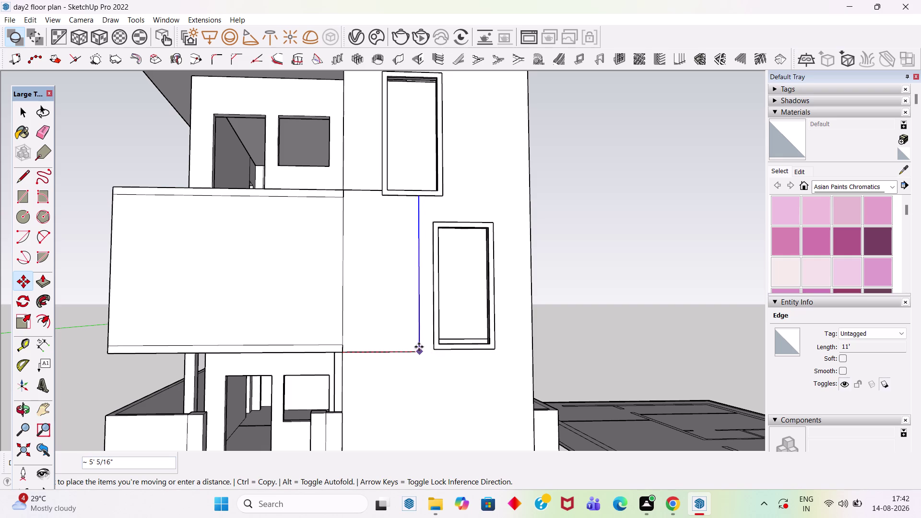
key(3)
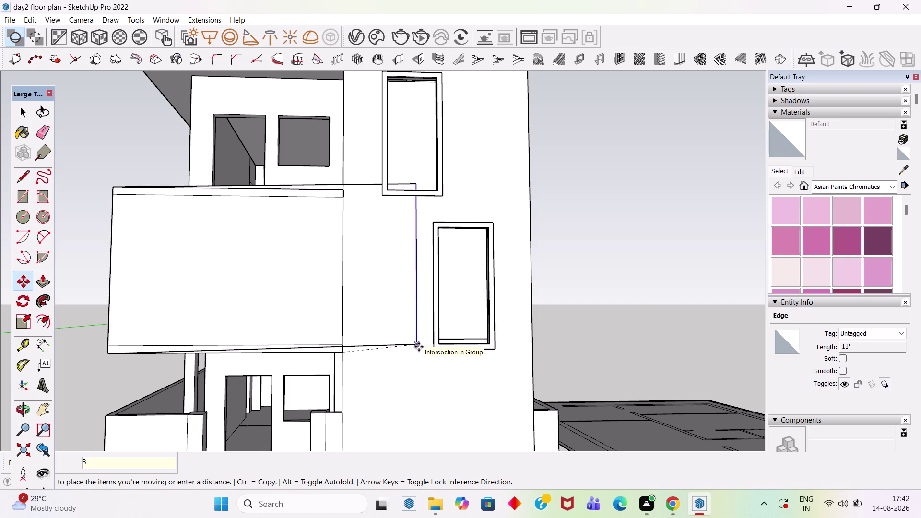
key(apostrophe)
key(Return)
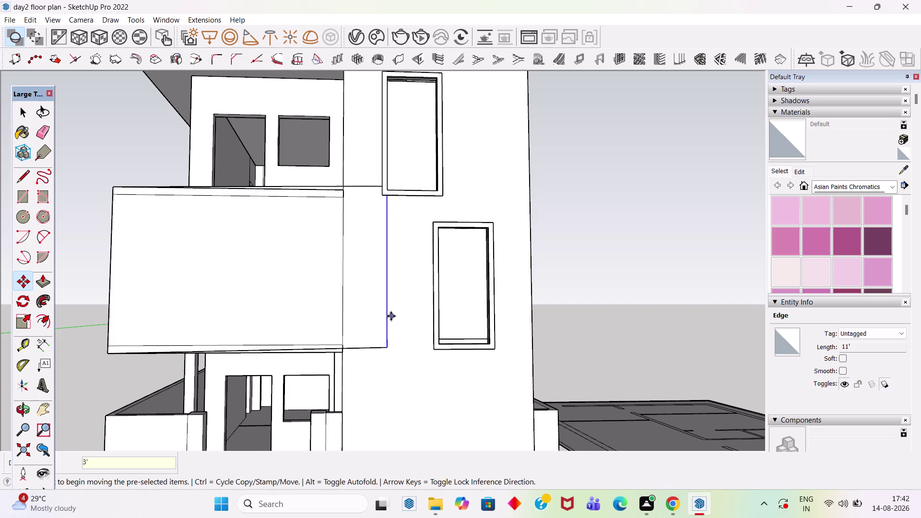
key(space)
scroll(down, 3)
scroll(up, 3)
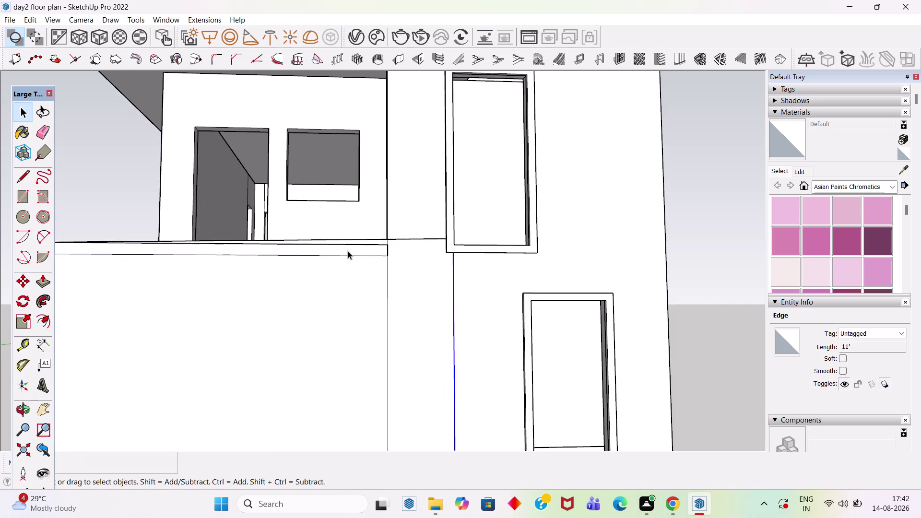
Orbit around to the balcony corner and undo the last change.
middle_drag(368, 280, 280, 297)
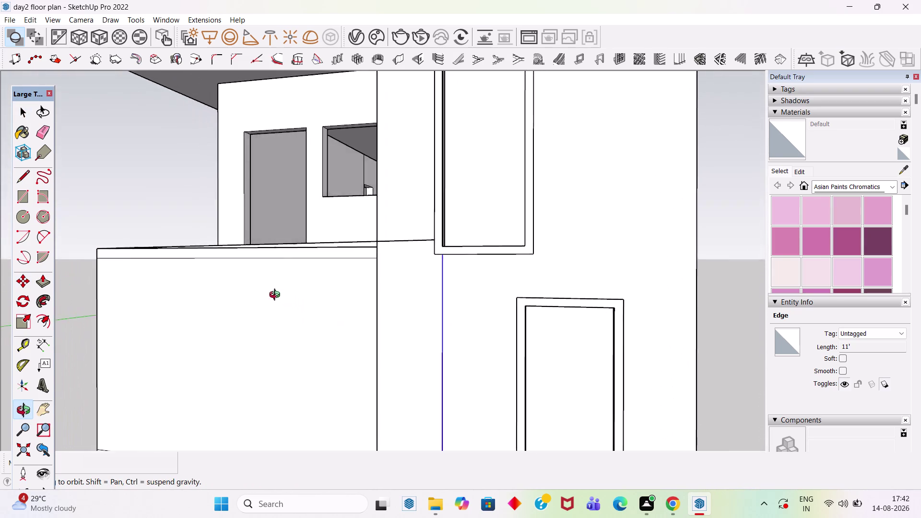
middle_drag(280, 297, 241, 338)
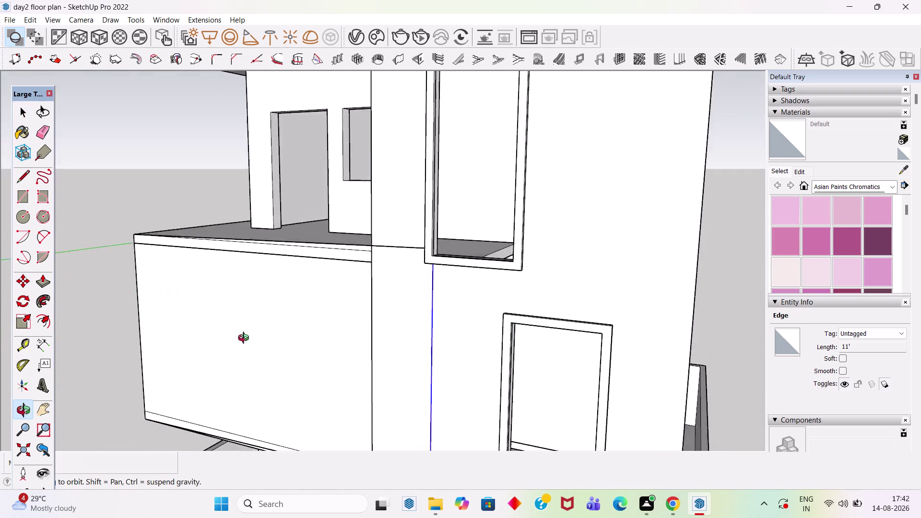
middle_drag(242, 337, 290, 371)
key(ctrl+z)
drag(309, 343, 339, 302)
scroll(down, 3)
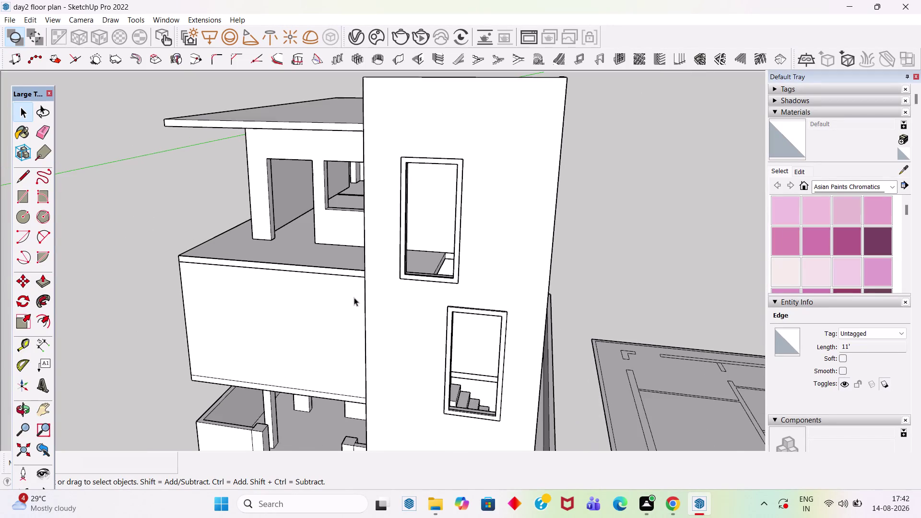
scroll(up, 3)
Select the balcony panel face, then cancel the move started on it.
click(368, 263)
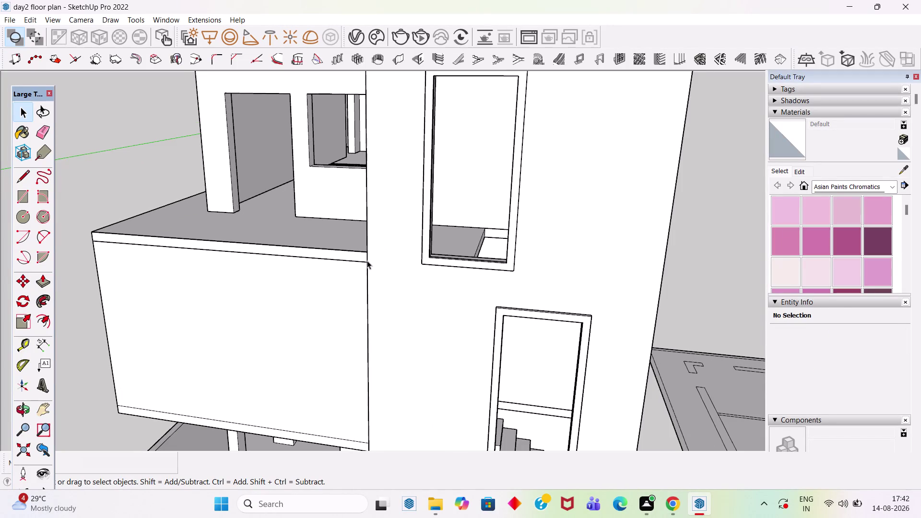
click(358, 292)
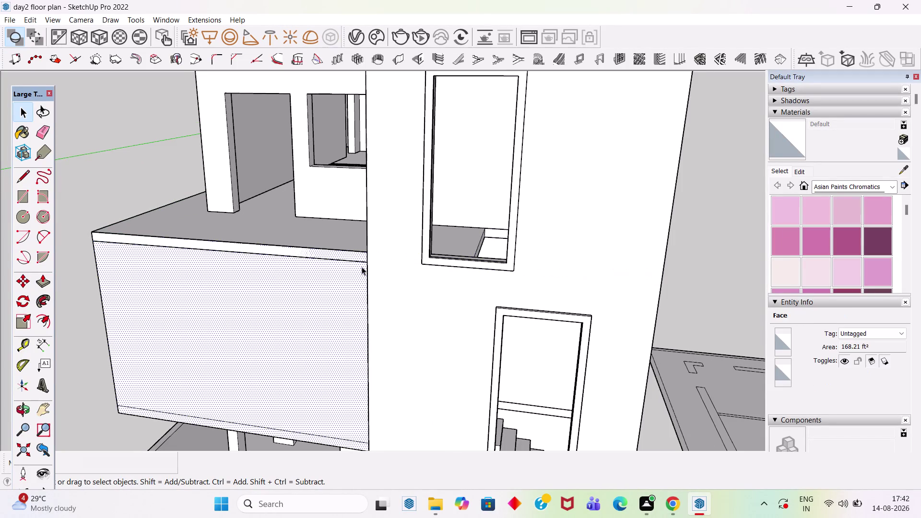
key(m)
click(366, 251)
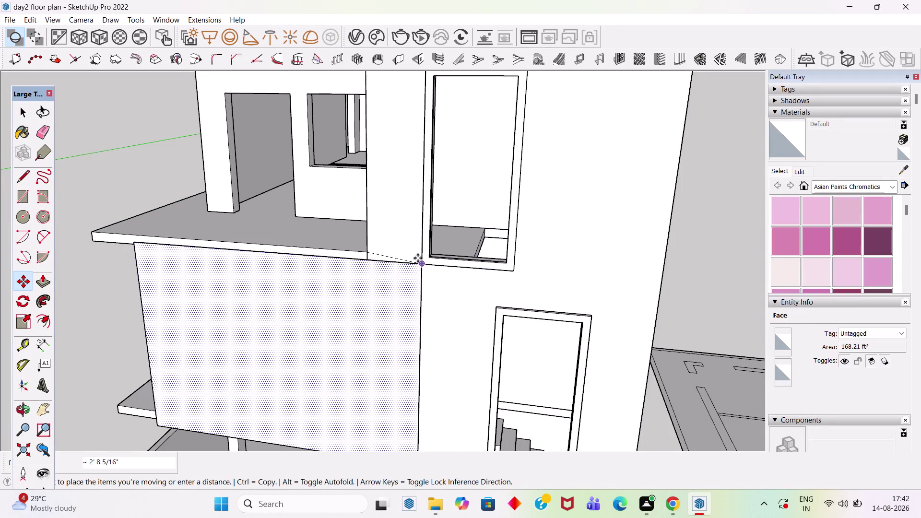
key(Escape)
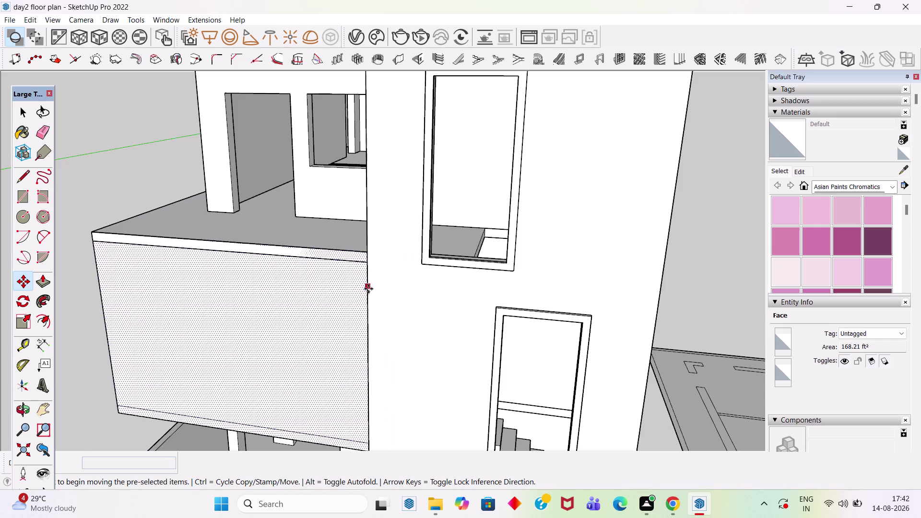
key(space)
Copy the panel's 11' corner edge 3' across toward the tower.
click(368, 289)
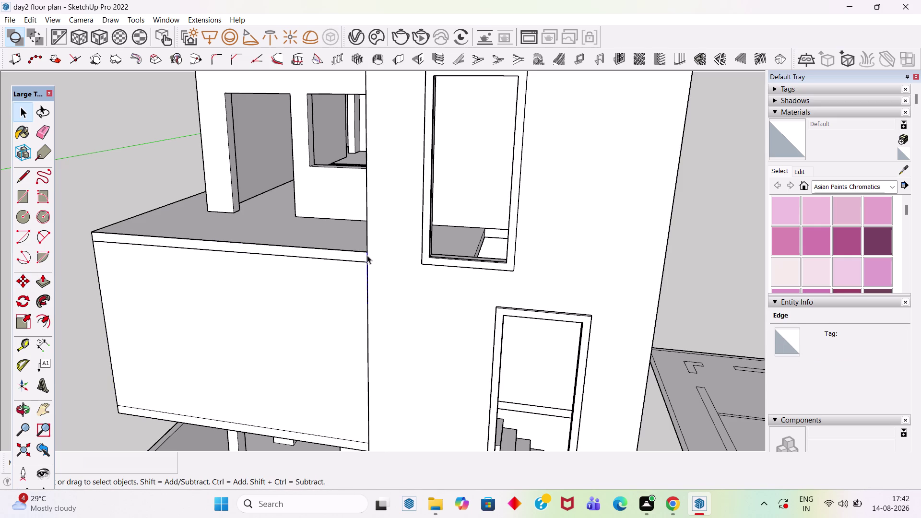
key(m)
click(368, 253)
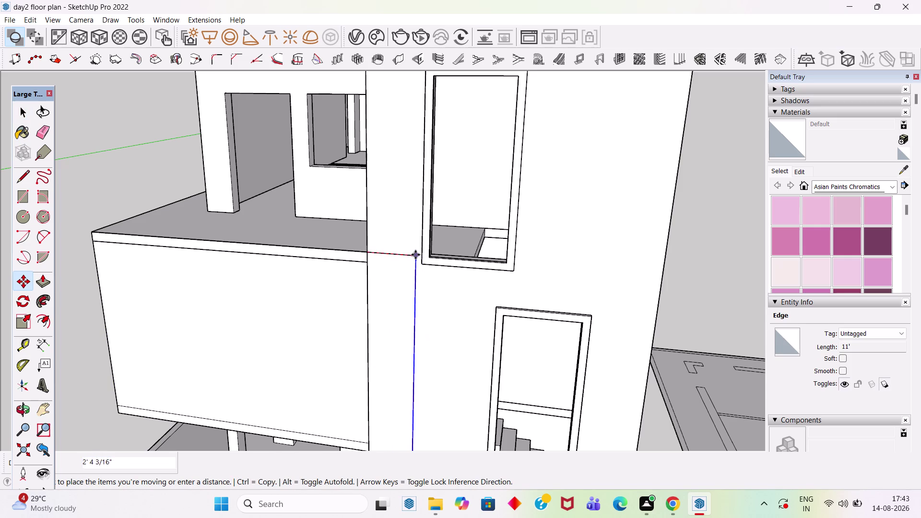
key(3)
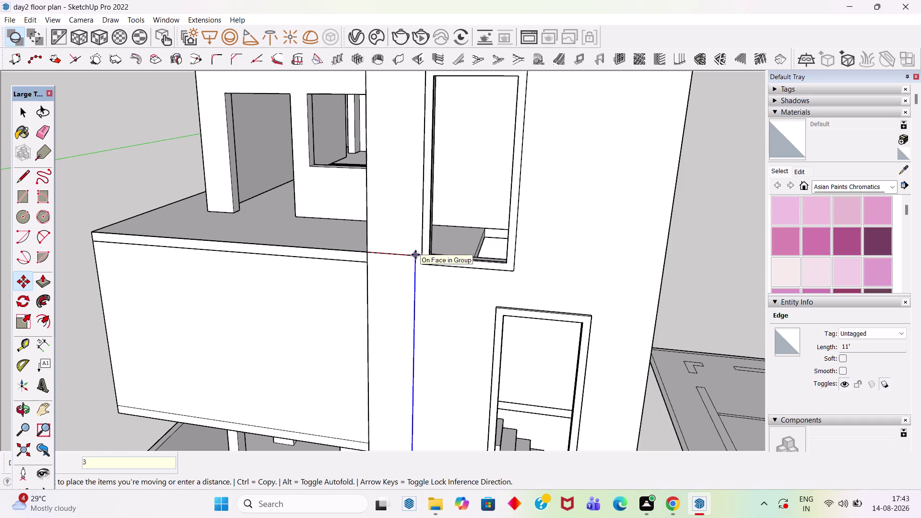
key(apostrophe)
key(Return)
Face the tower front and undo back through the balcony extension across the tower.
key(space)
scroll(down, 3)
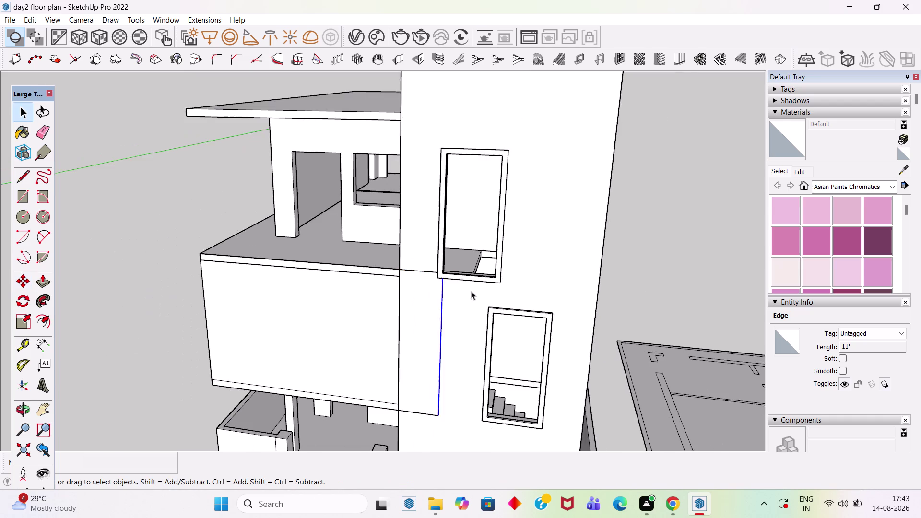
scroll(down, 3)
middle_drag(458, 352, 506, 260)
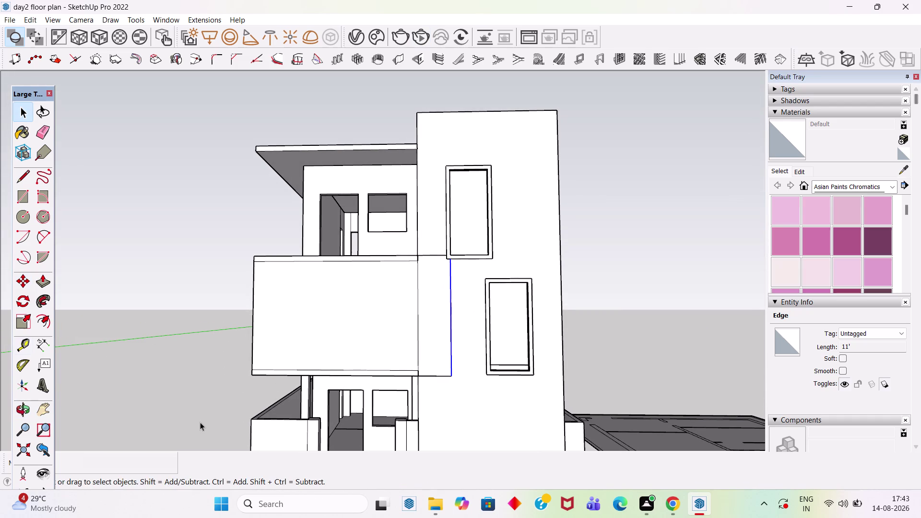
scroll(up, 3)
scroll(up, 3)
scroll(down, 3)
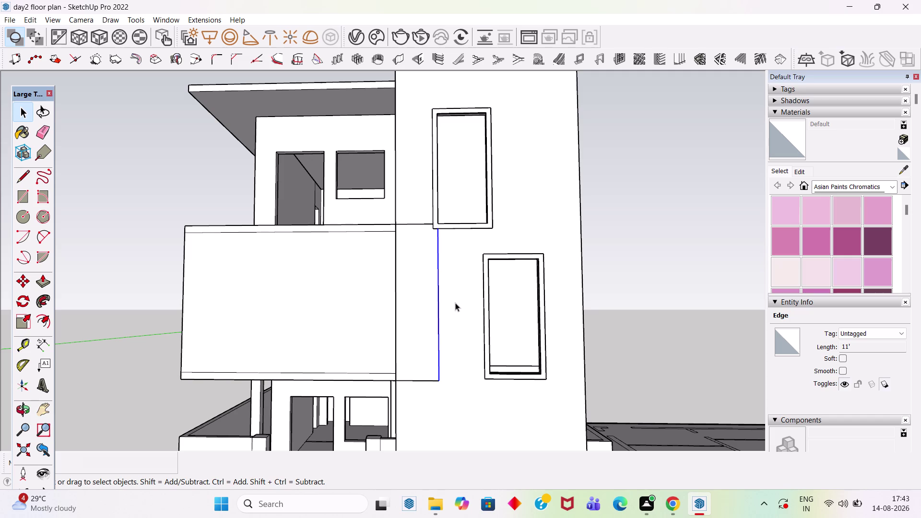
scroll(down, 3)
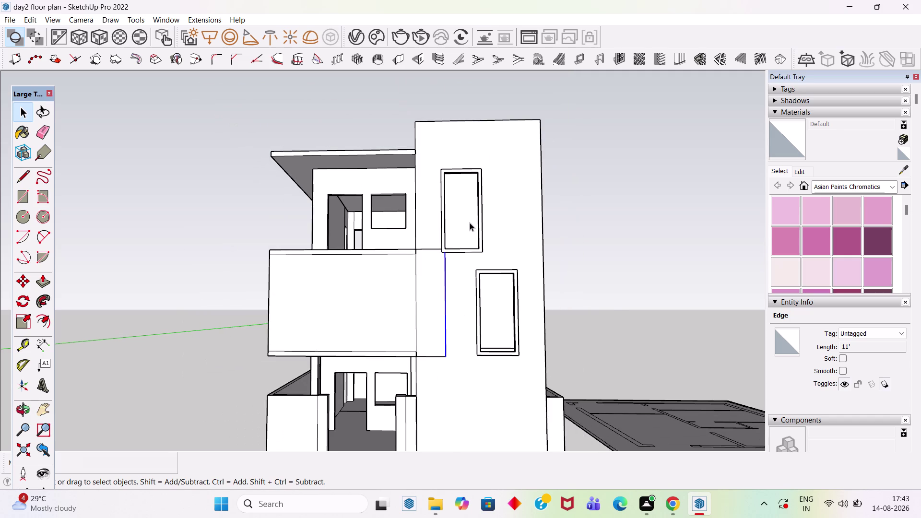
scroll(up, 3)
key(ctrl+z)
key(ctrl+z)
key(ctrl+z)
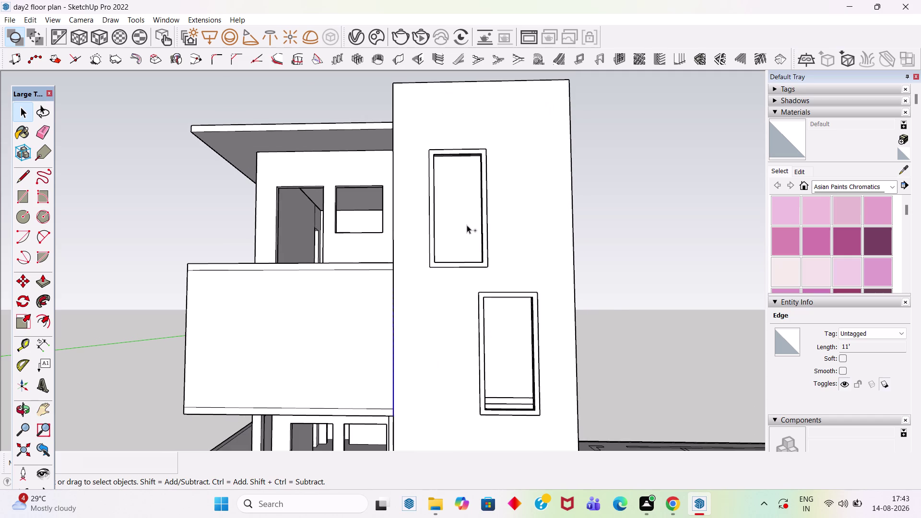
key(ctrl+z)
Undo the tower's window outlines until only the guide grid remains.
key(ctrl+z)
key(ctrl+z)
key(ctrl+z)
key(ctrl+z)
key(ctrl+z)
key(ctrl+z)
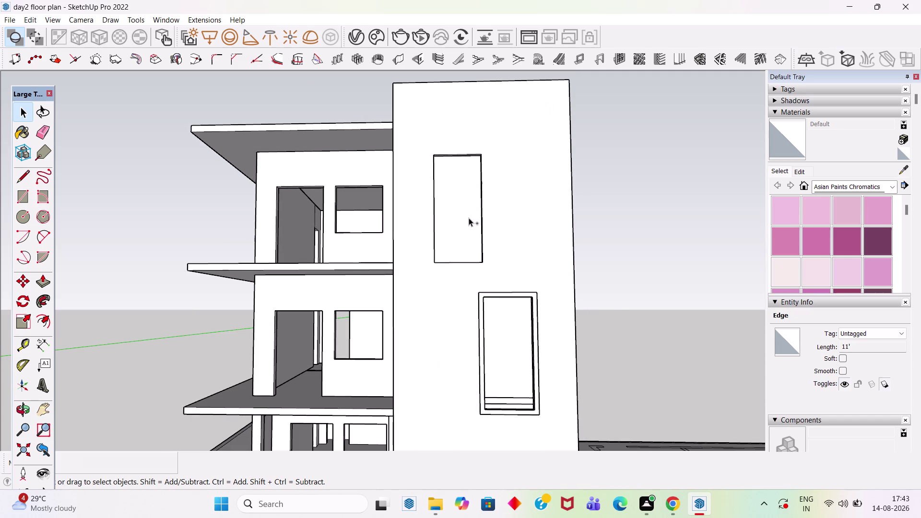
key(ctrl+z)
key(ctrl+z)
key(ctrl+z)
key(ctrl+z)
key(ctrl+z)
key(ctrl+z)
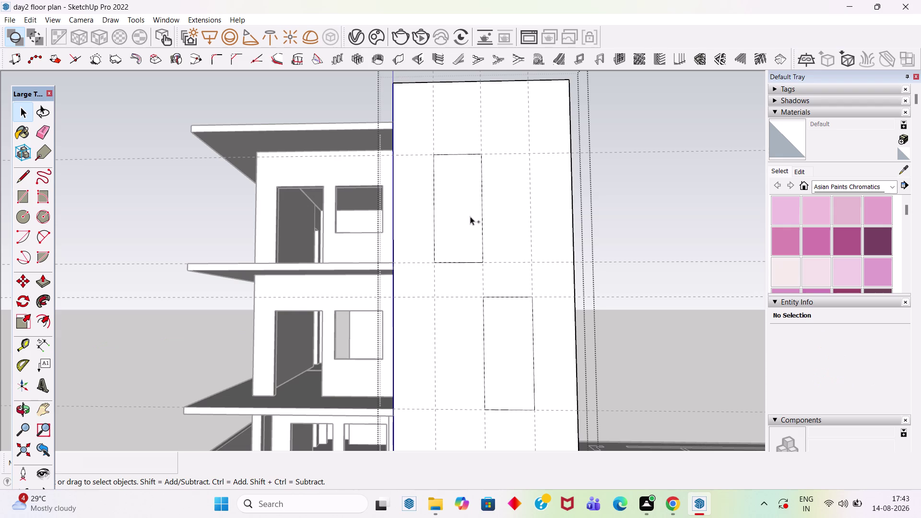
key(ctrl+z)
key(ctrl+z)
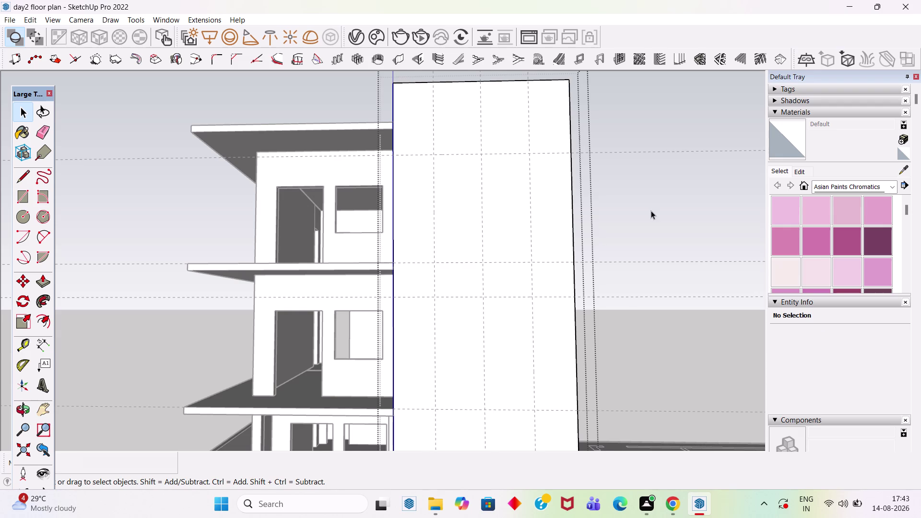
Draw a rectangle from the balcony wall's top corner to the tower's guide crossing.
click(652, 210)
scroll(down, 3)
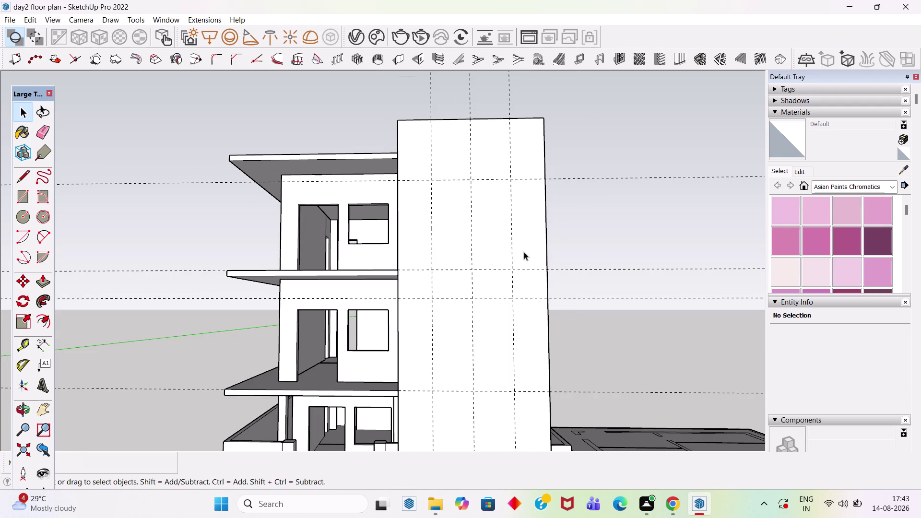
middle_drag(523, 254, 527, 276)
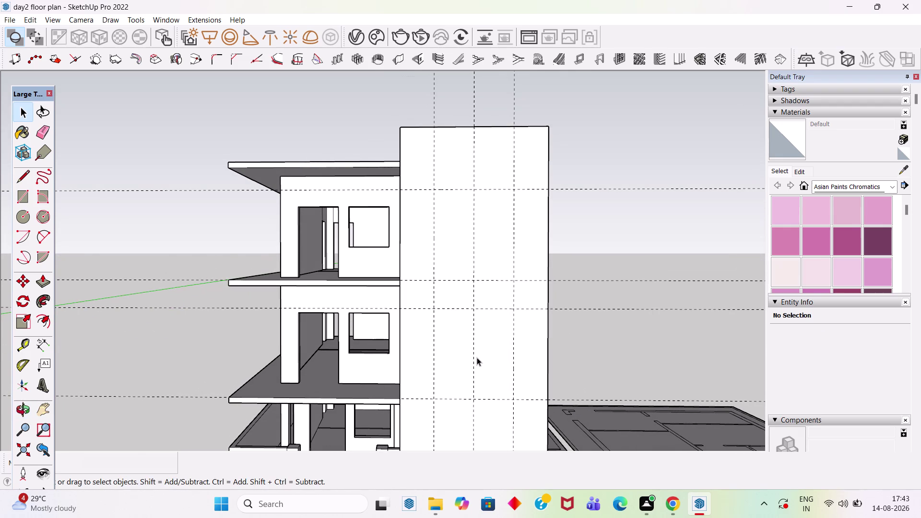
scroll(up, 3)
middle_drag(480, 324, 482, 312)
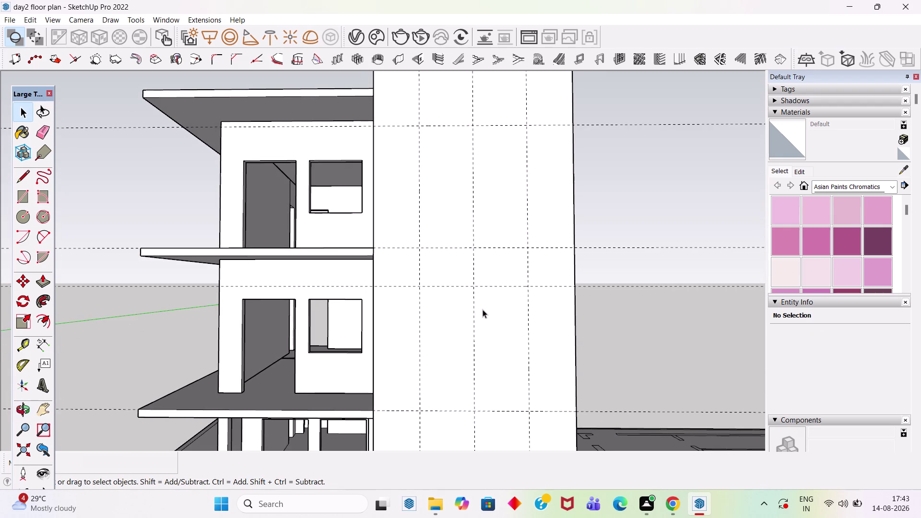
scroll(down, 3)
key(r)
click(238, 262)
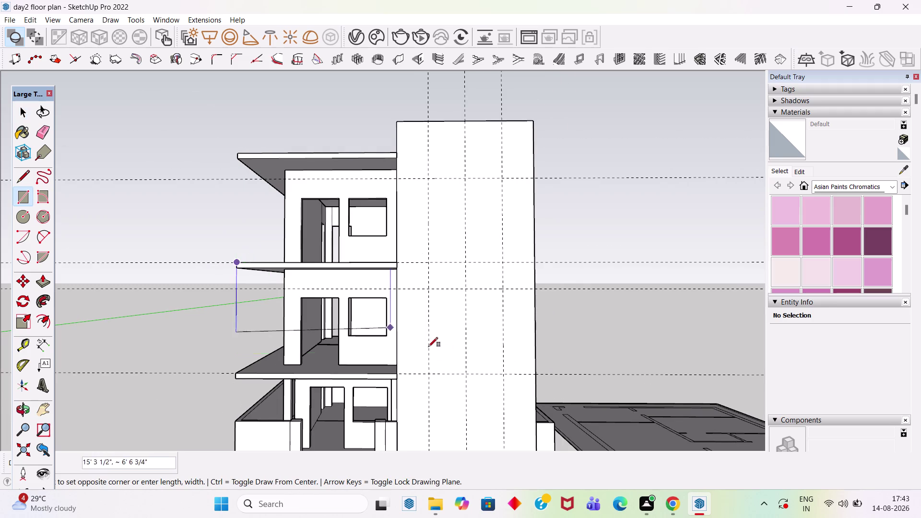
click(468, 373)
key(space)
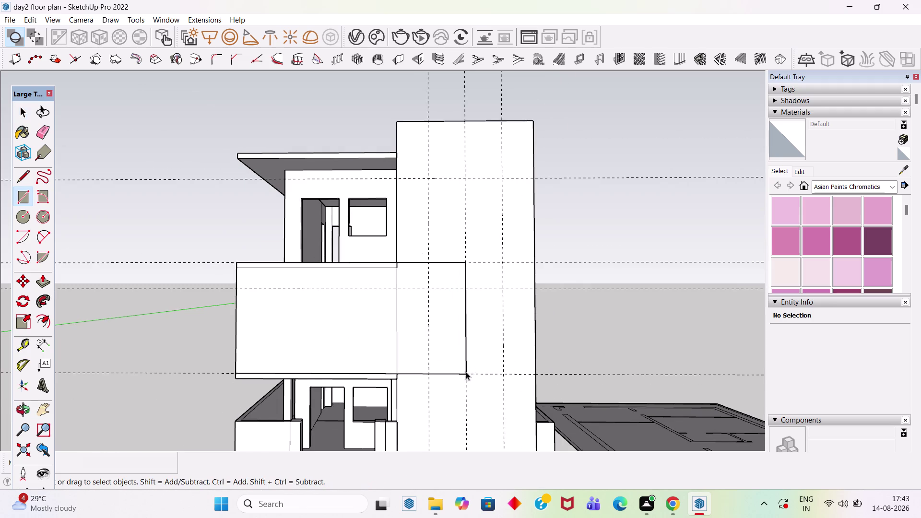
Look over the new panel and pick the Tape Measure tool.
scroll(up, 3)
scroll(down, 3)
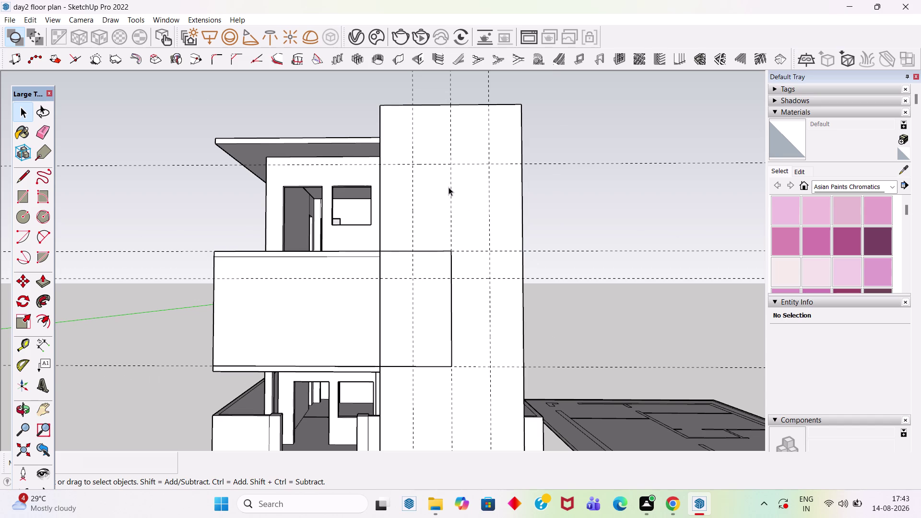
scroll(up, 3)
scroll(down, 3)
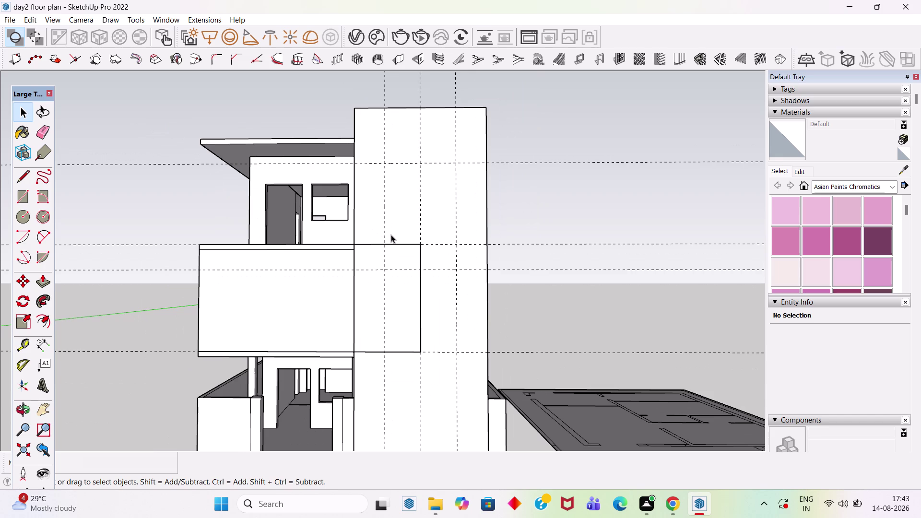
scroll(up, 3)
scroll(up, 3)
key(t)
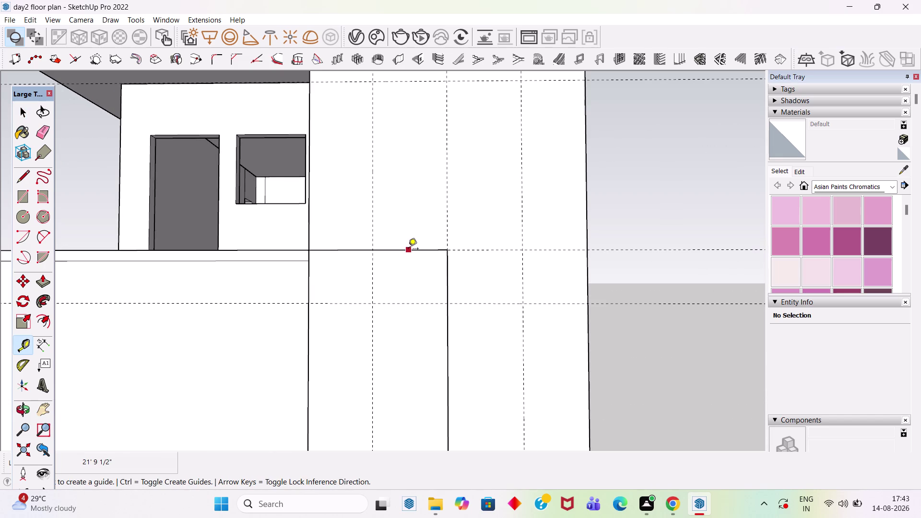
Add a guide 1' from the new panel's top edge.
click(408, 250)
text(1)
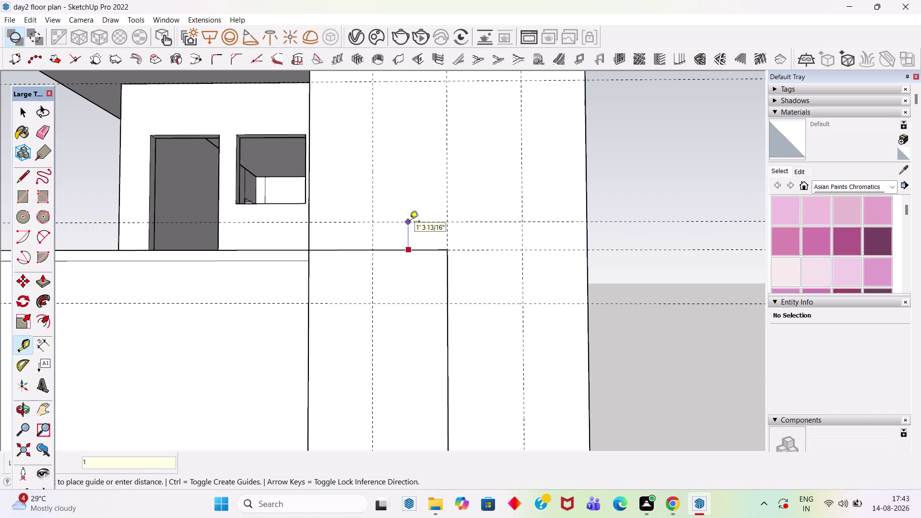
text(')
key(Return)
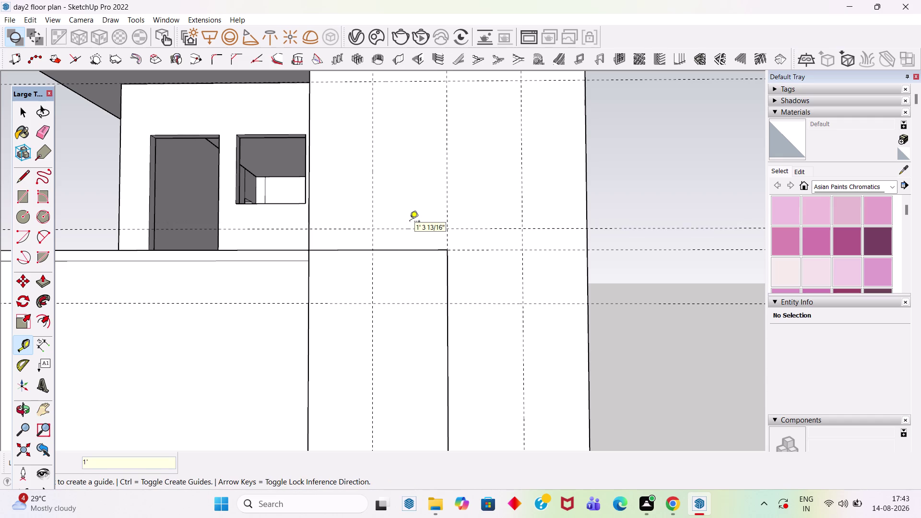
scroll(down, 3)
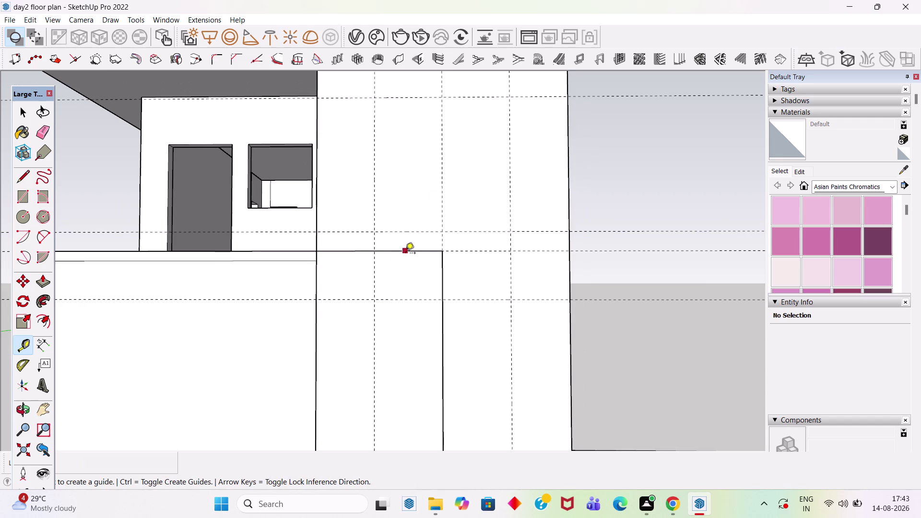
Draw a window outline from the upper guide crossing down to the new guide.
key(r)
click(376, 98)
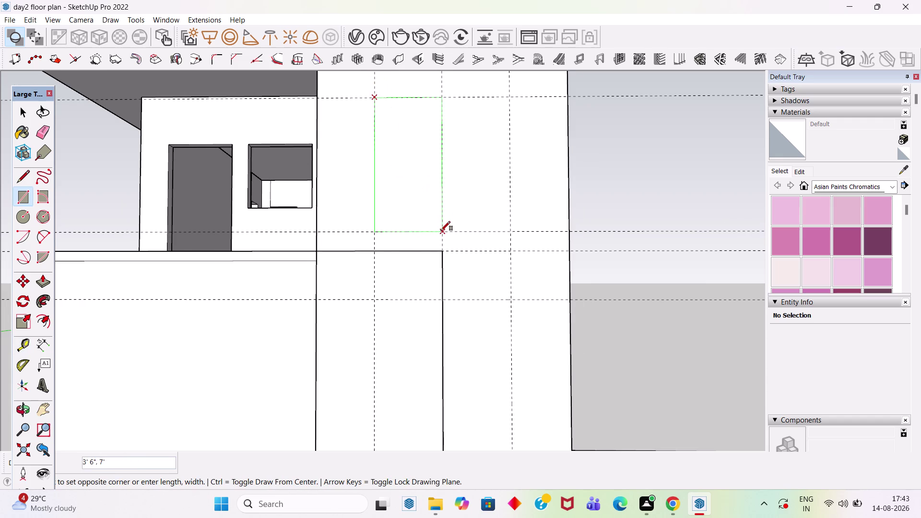
click(440, 230)
scroll(down, 3)
scroll(up, 3)
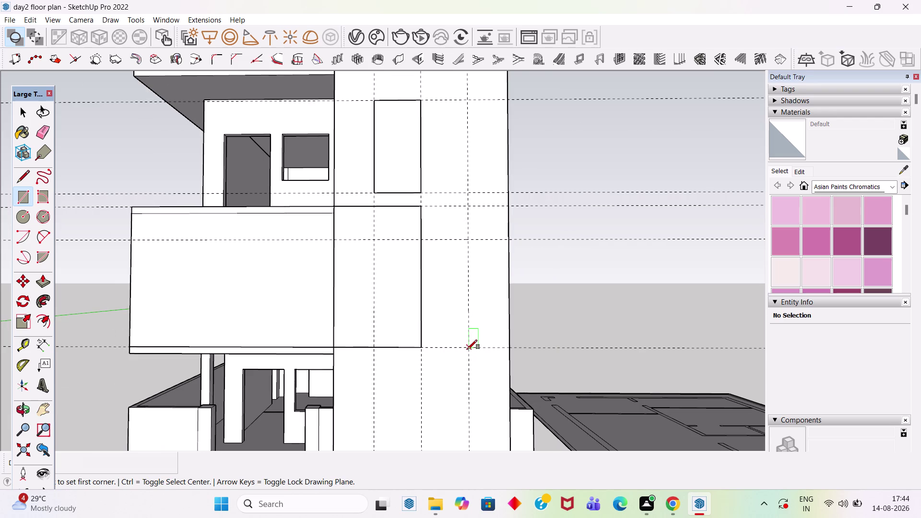
key(space)
Add a guide 1' from the panel's bottom edge.
key(t)
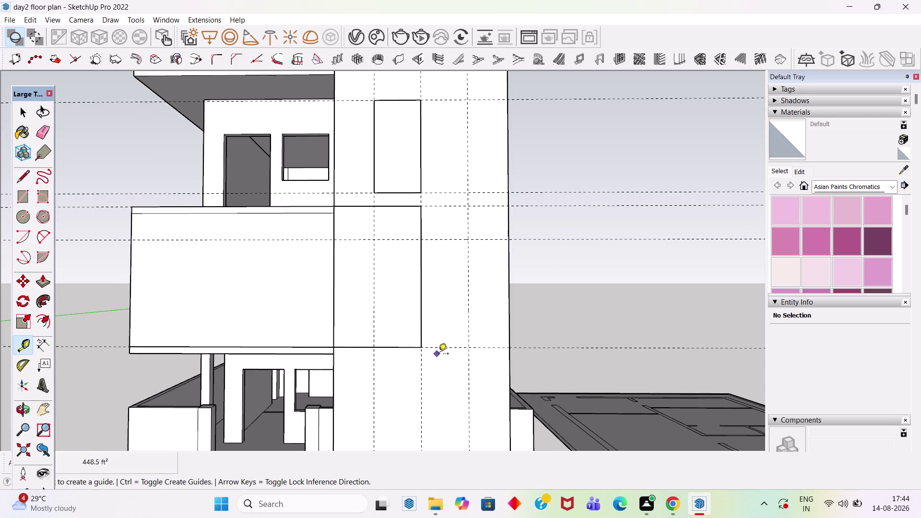
click(447, 348)
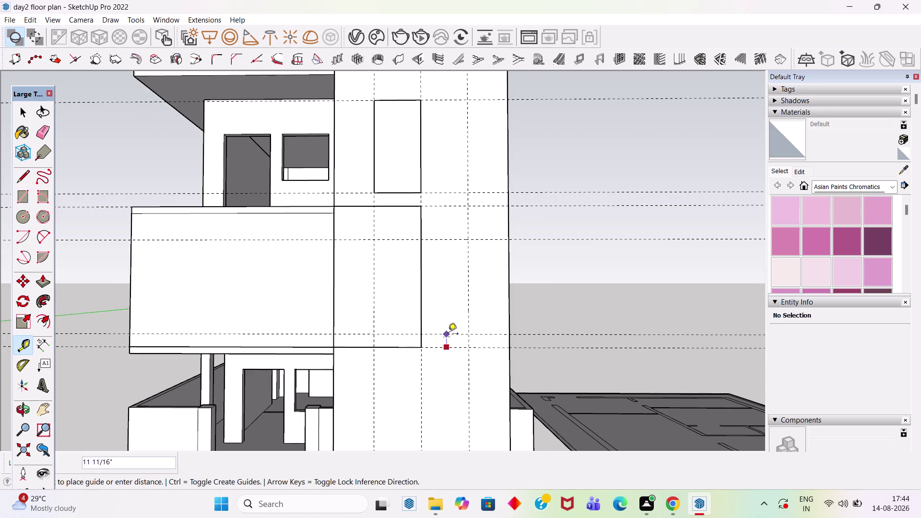
scroll(up, 3)
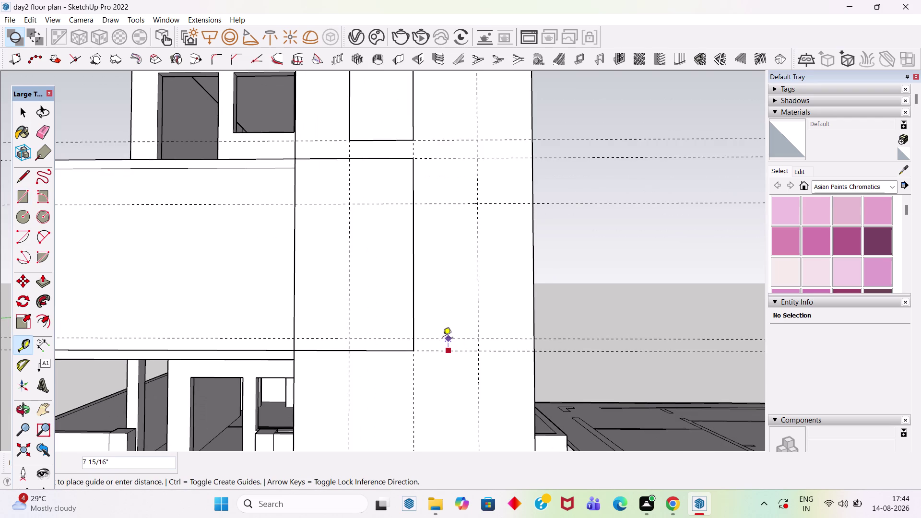
text(1')
key(Return)
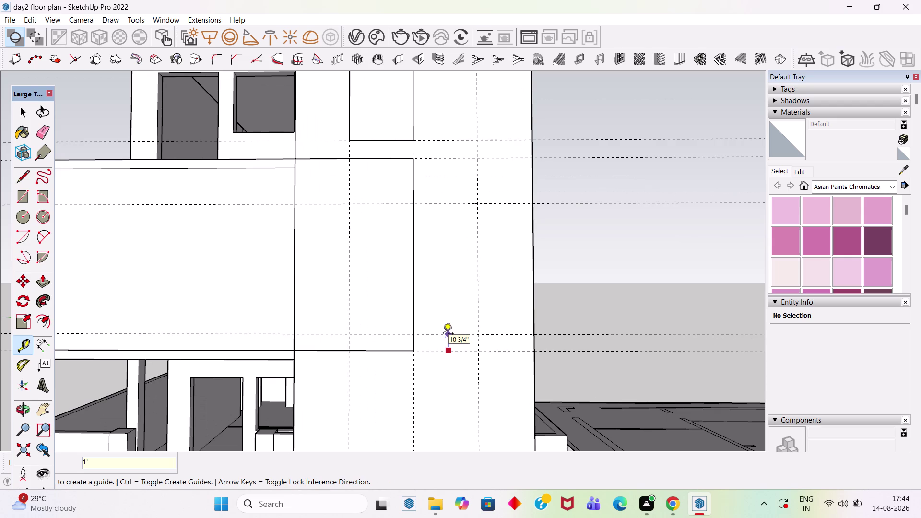
scroll(down, 3)
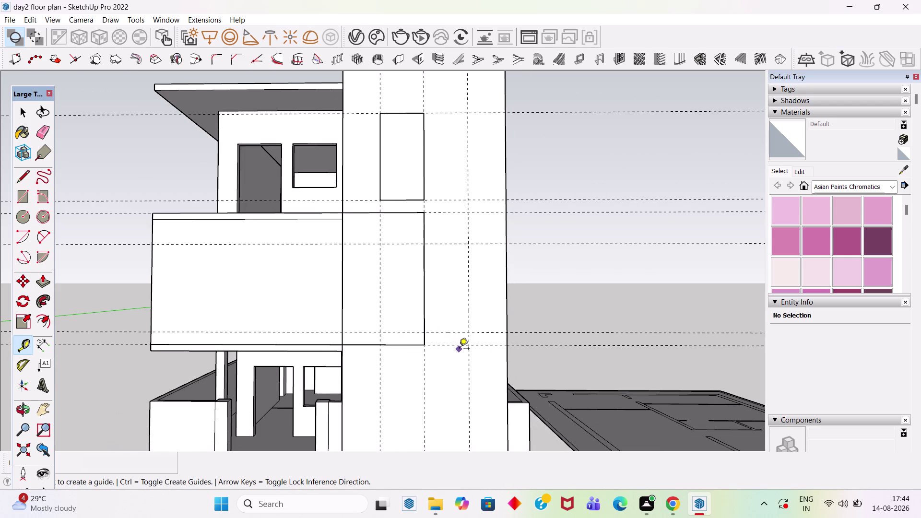
scroll(down, 3)
scroll(up, 3)
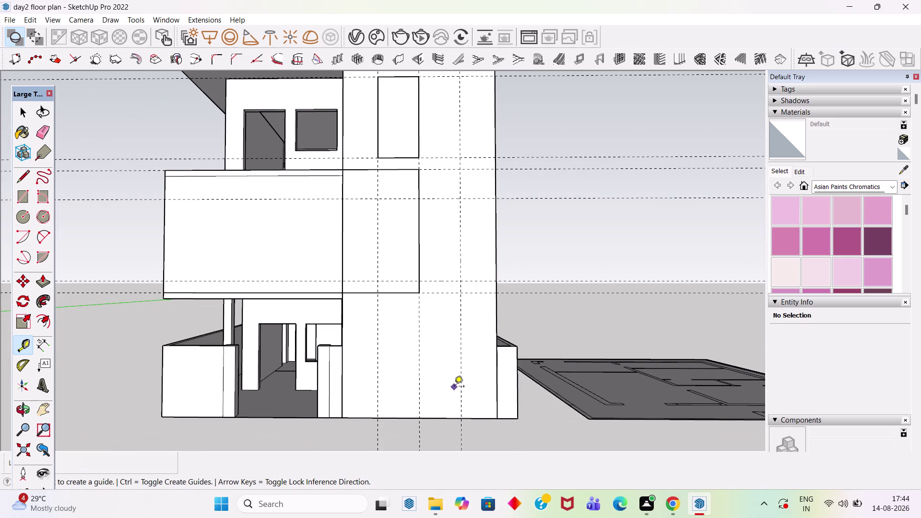
scroll(up, 3)
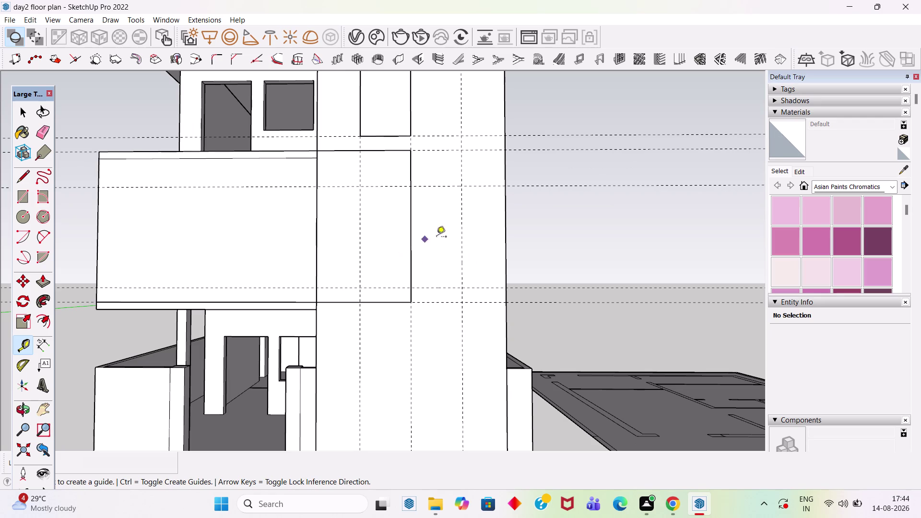
scroll(down, 3)
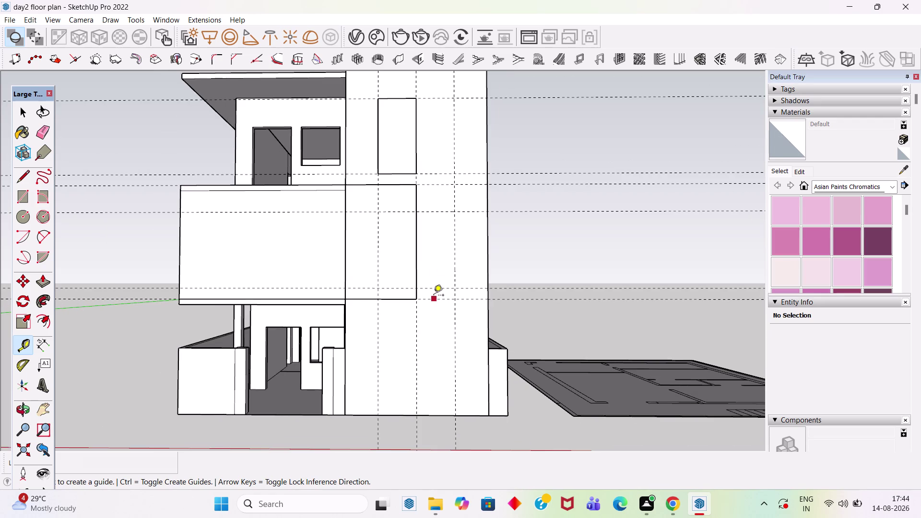
scroll(up, 3)
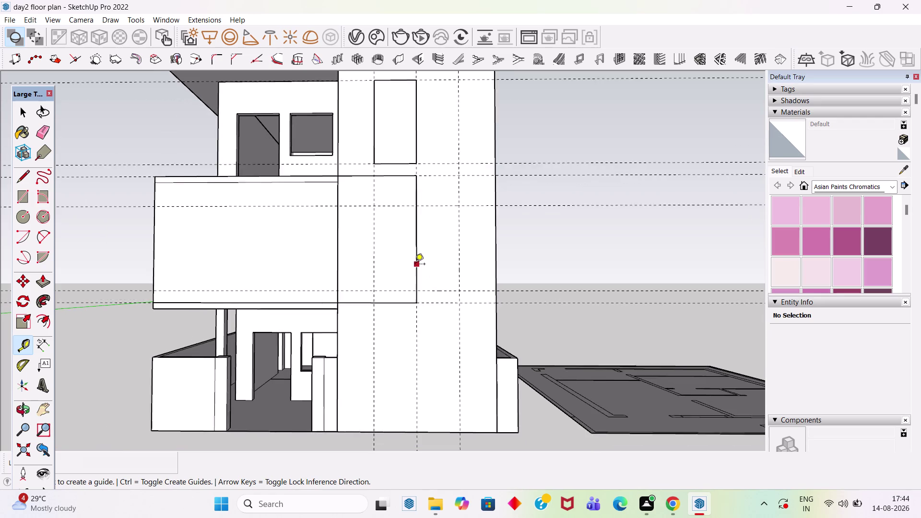
scroll(up, 3)
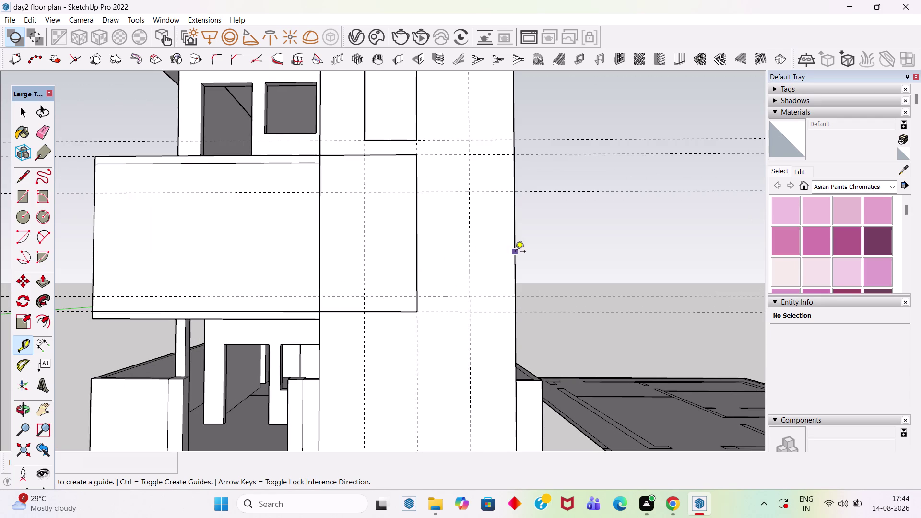
Add guides 2' from the tower's right edge and 1' from the balcony panel edge.
click(513, 253)
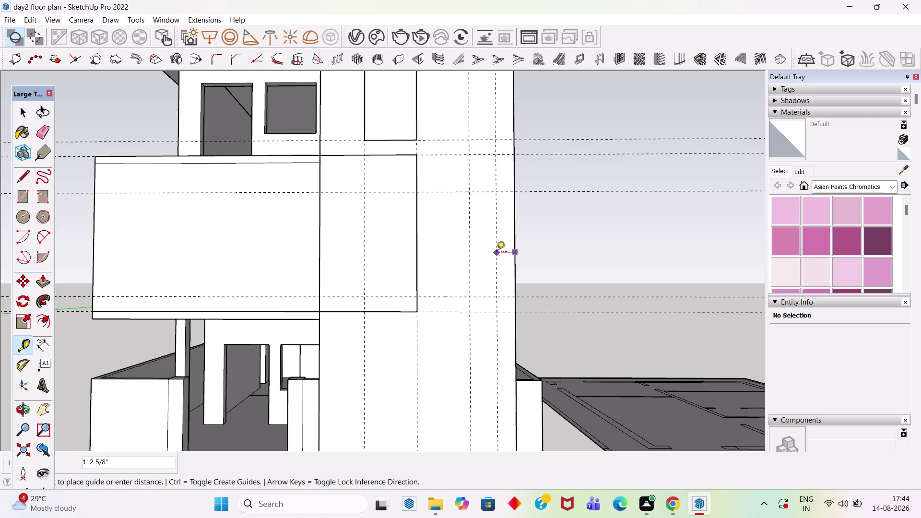
text(2')
key(Return)
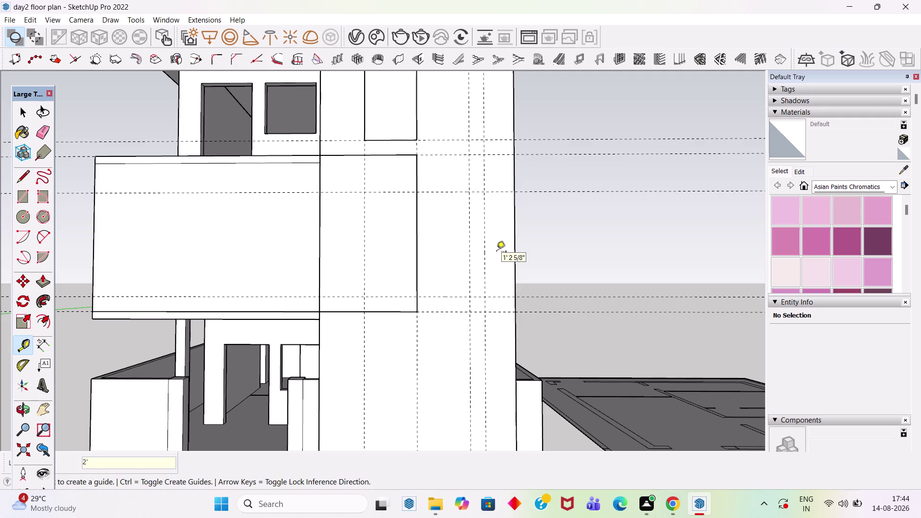
key(space)
key(t)
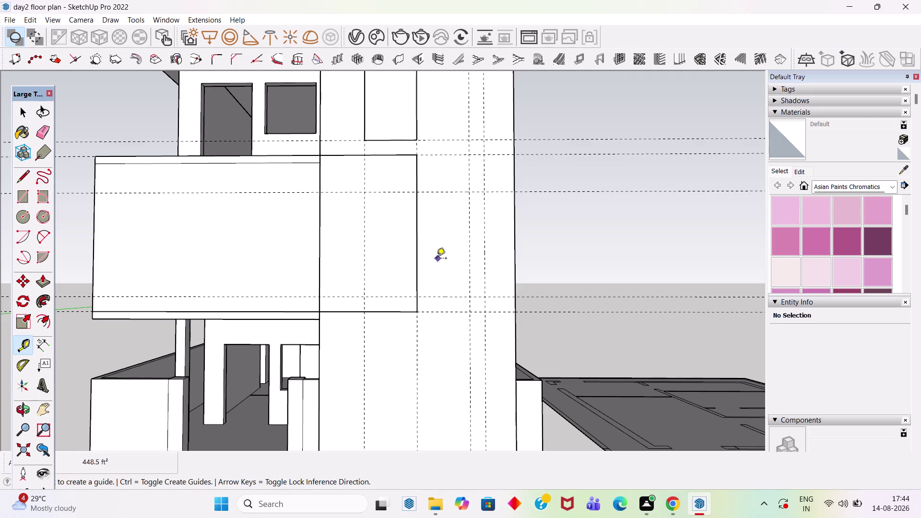
scroll(up, 3)
click(417, 258)
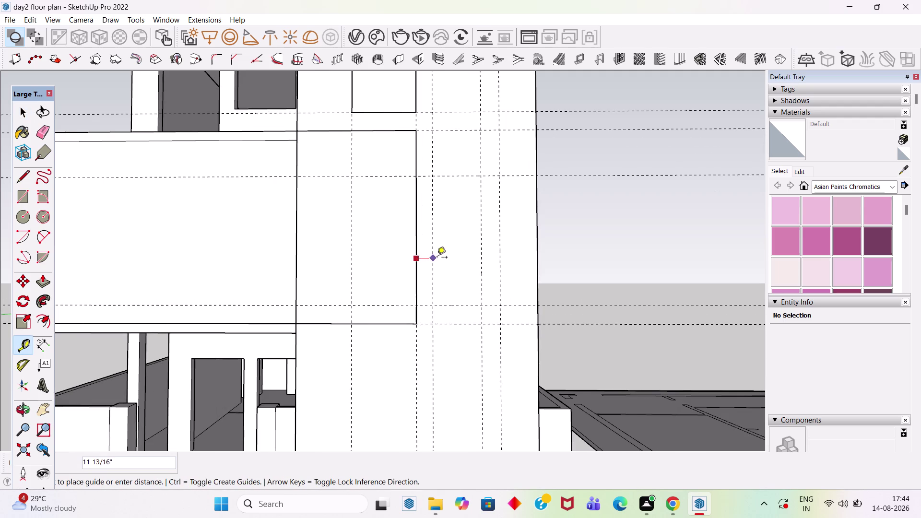
text(1')
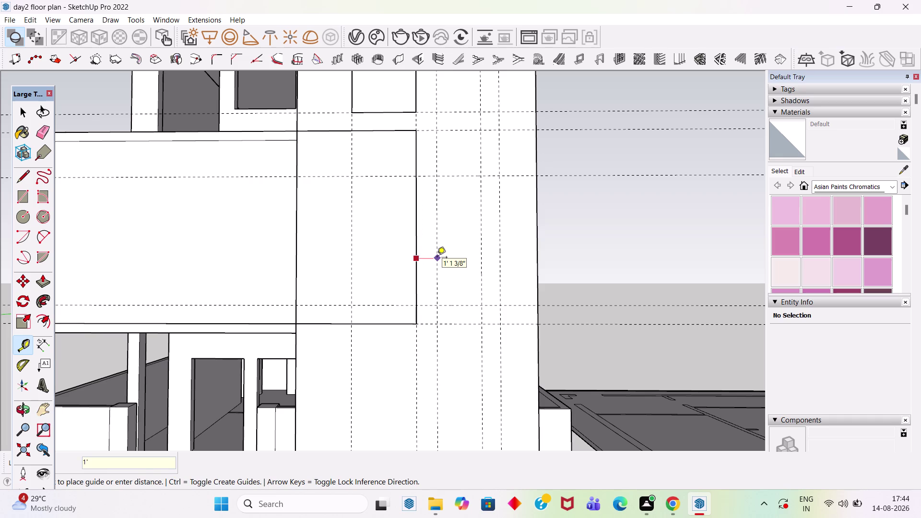
key(Return)
key(space)
Draw the 3'6" × 7' window outline between the guide intersections.
key(r)
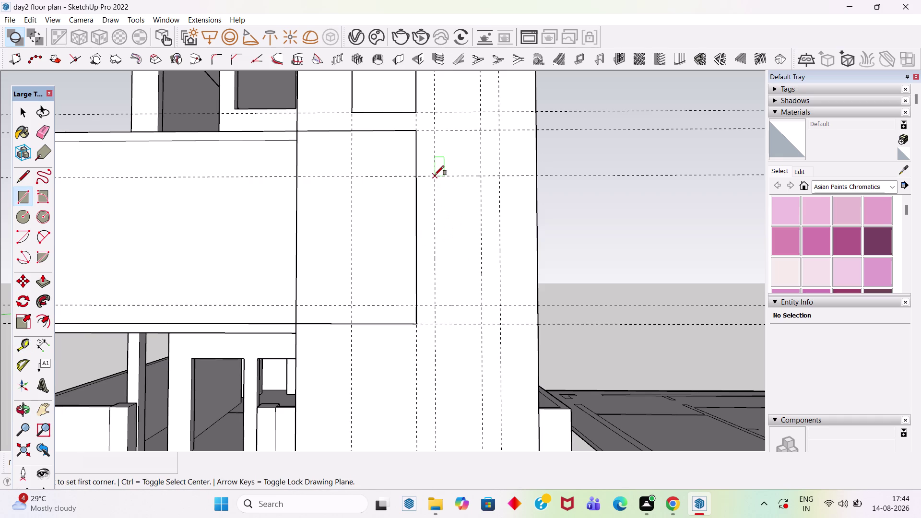
click(435, 177)
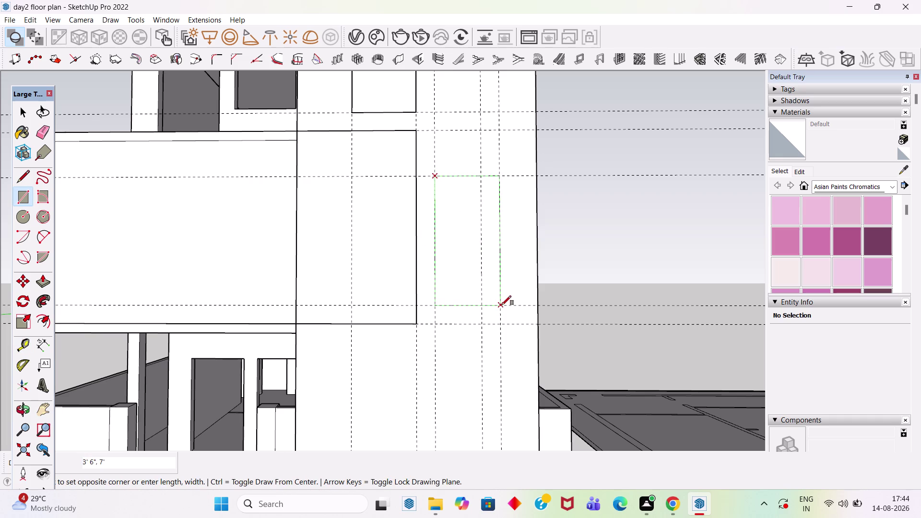
click(502, 304)
key(space)
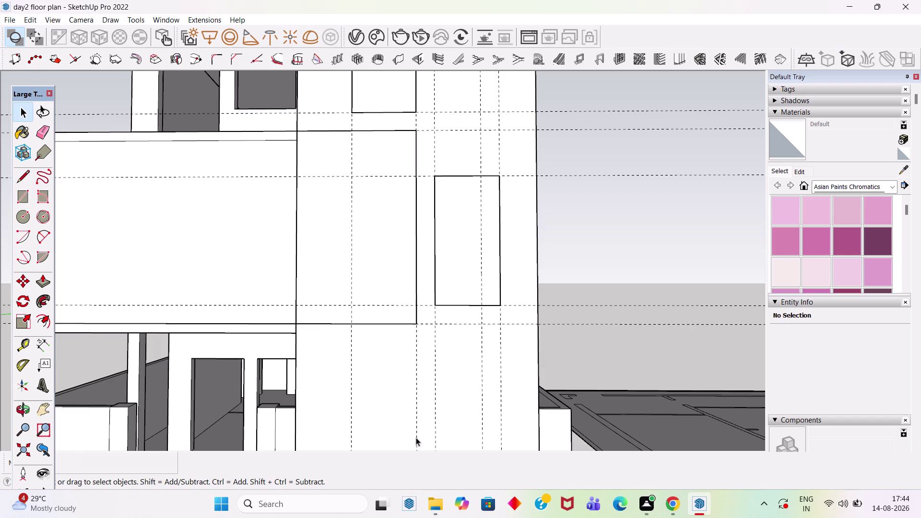
Add a guide 2' in from the tower's left edge.
scroll(down, 3)
scroll(down, 3)
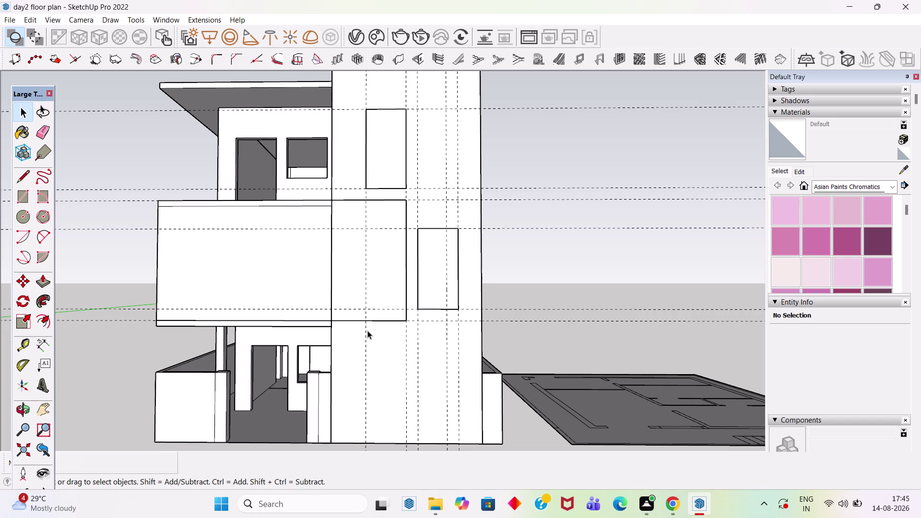
scroll(up, 3)
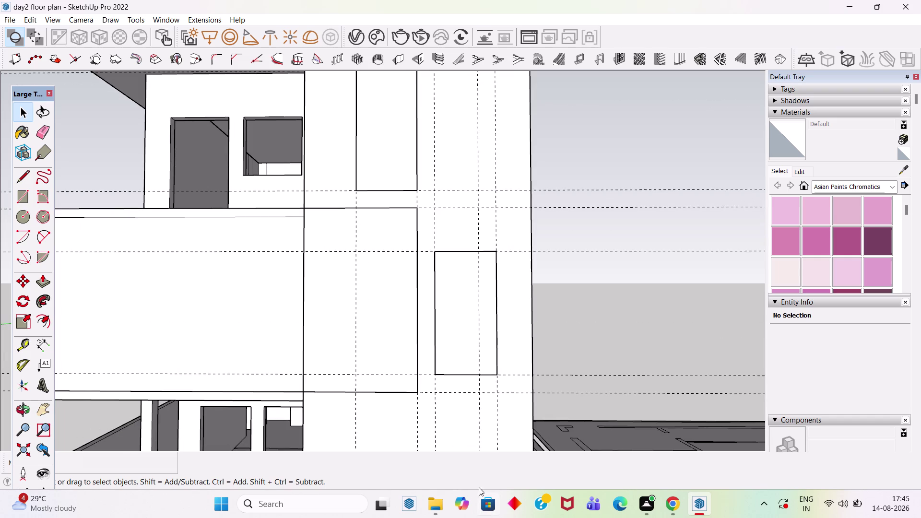
scroll(down, 3)
key(t)
scroll(up, 3)
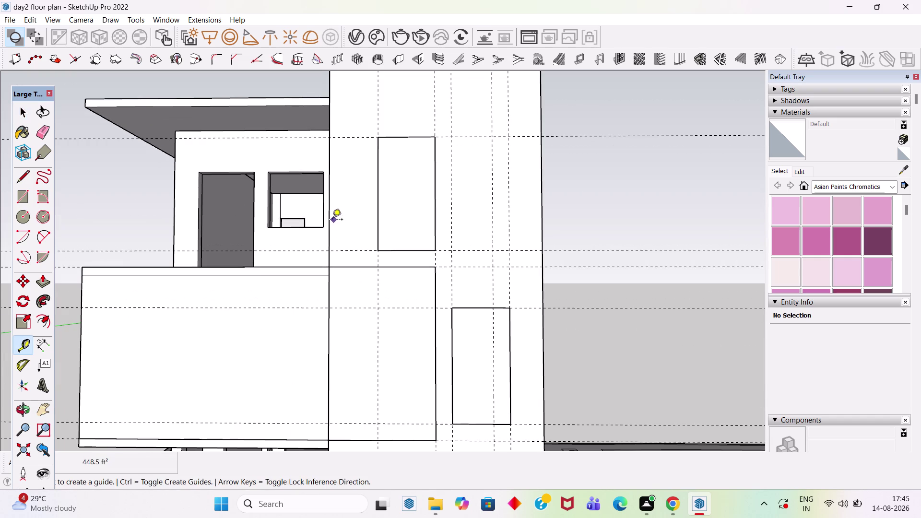
click(330, 220)
key(2)
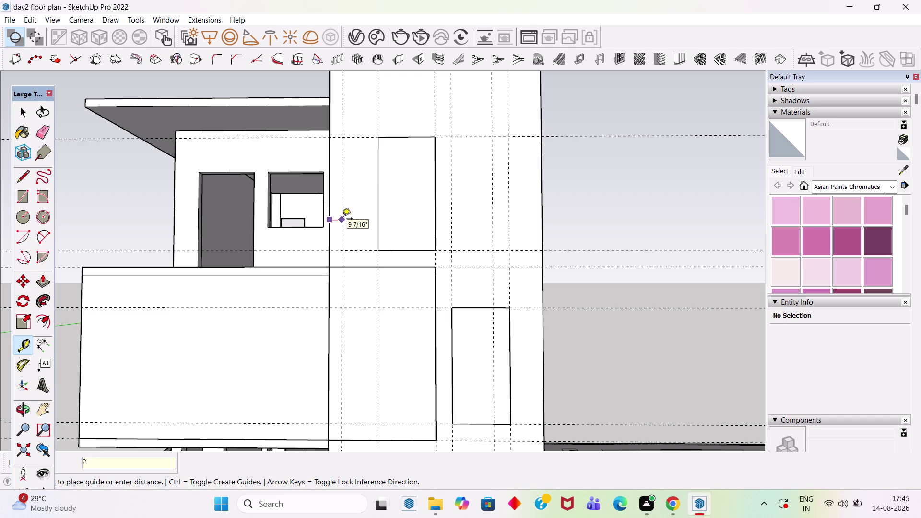
key(apostrophe)
key(Return)
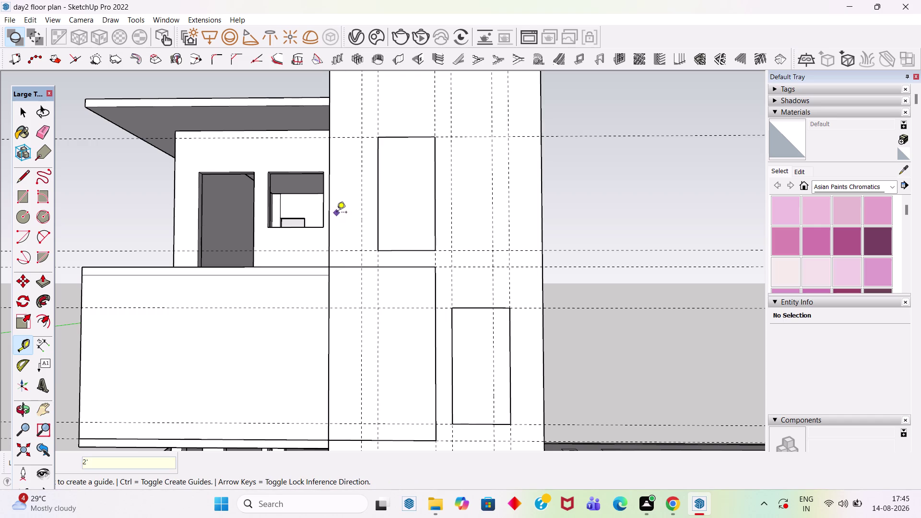
key(space)
Move the upper window outline sideways onto the new 2' guide.
scroll(up, 3)
double_click(399, 236)
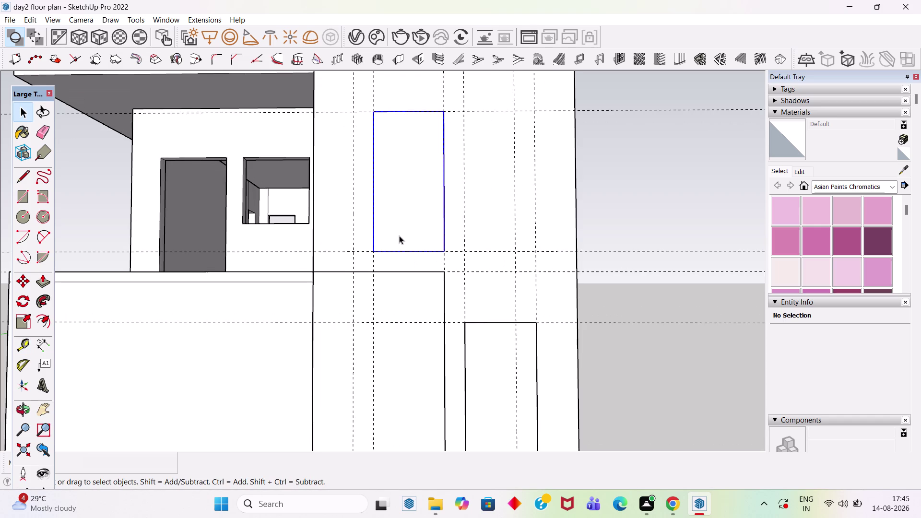
key(m)
click(374, 252)
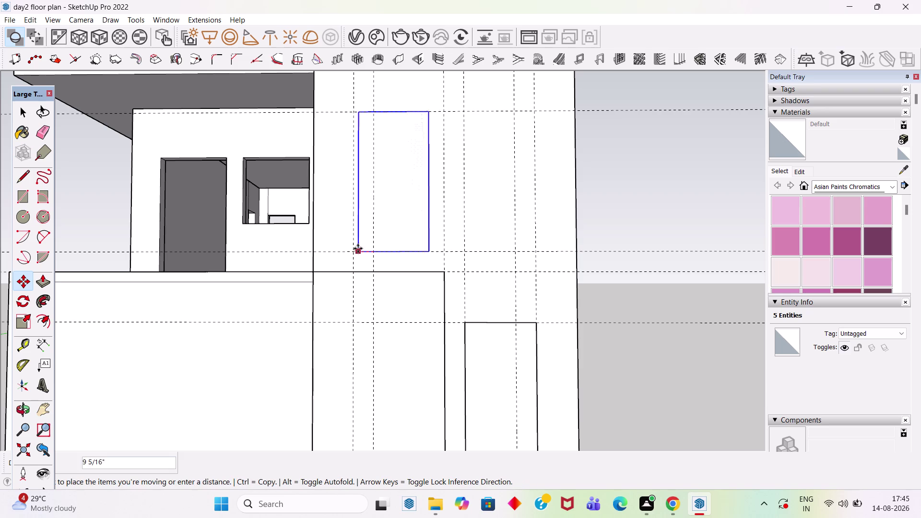
click(354, 249)
key(space)
scroll(down, 3)
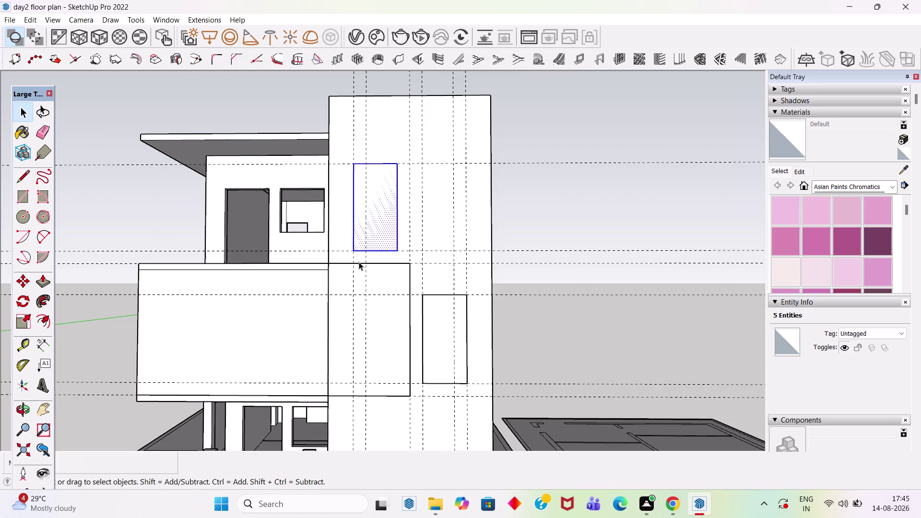
click(569, 212)
scroll(down, 3)
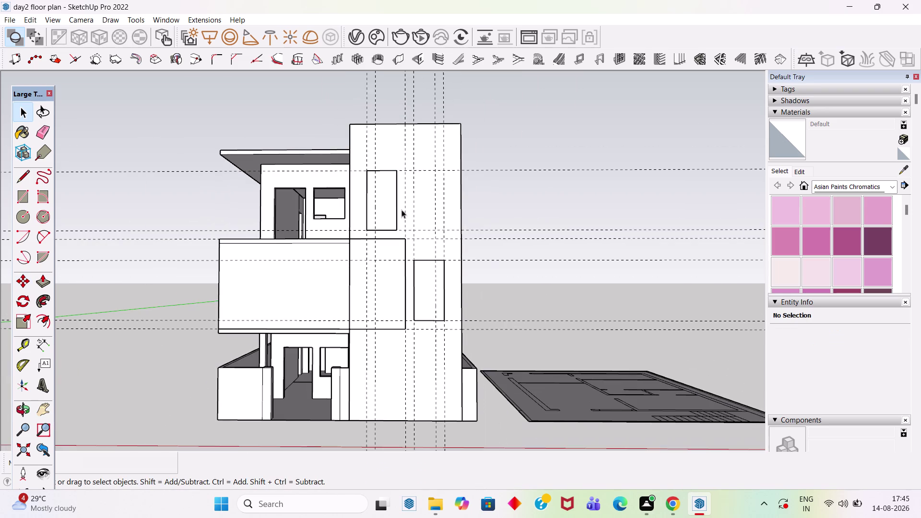
scroll(up, 3)
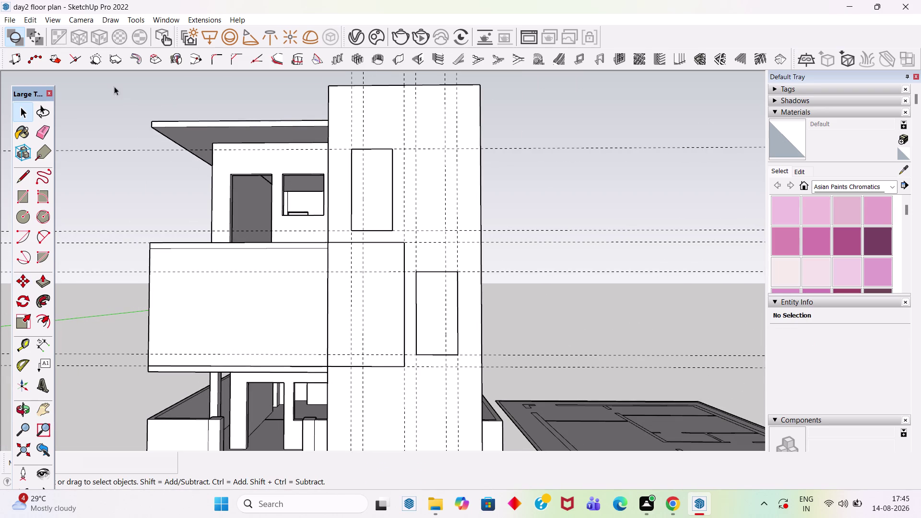
click(44, 343)
scroll(up, 3)
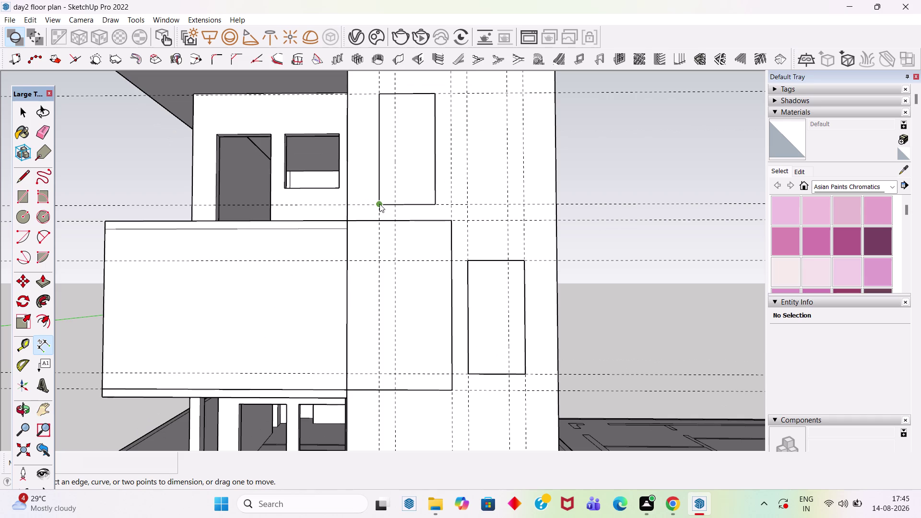
Start and cancel width and top-edge dimensions on the tower windows.
click(380, 205)
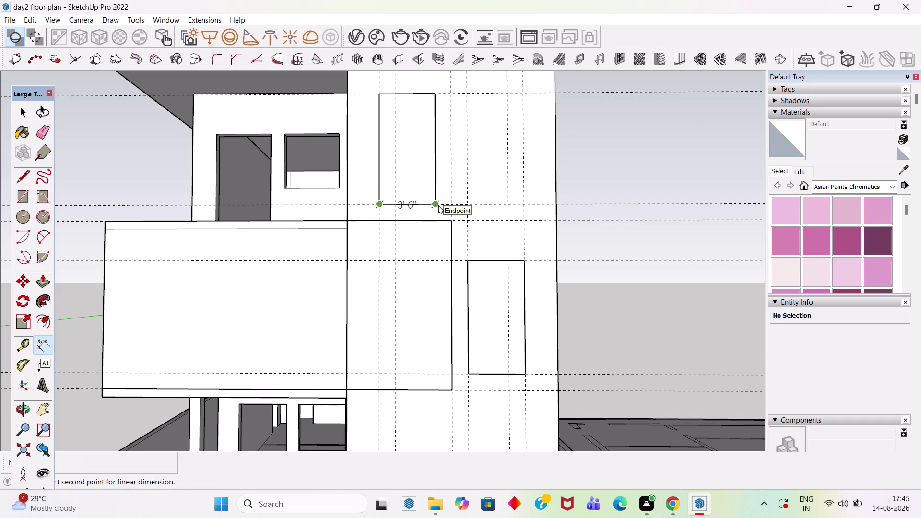
scroll(up, 3)
scroll(up, 3)
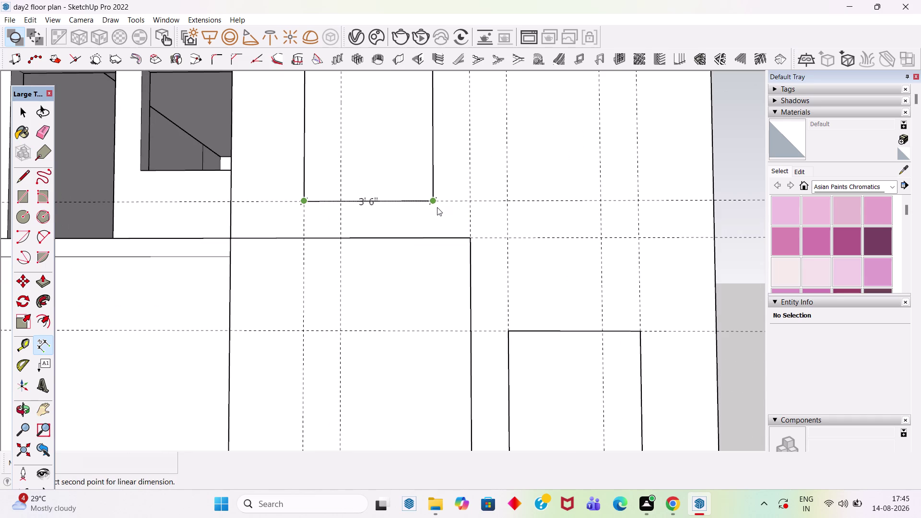
key(Escape)
scroll(down, 3)
click(493, 310)
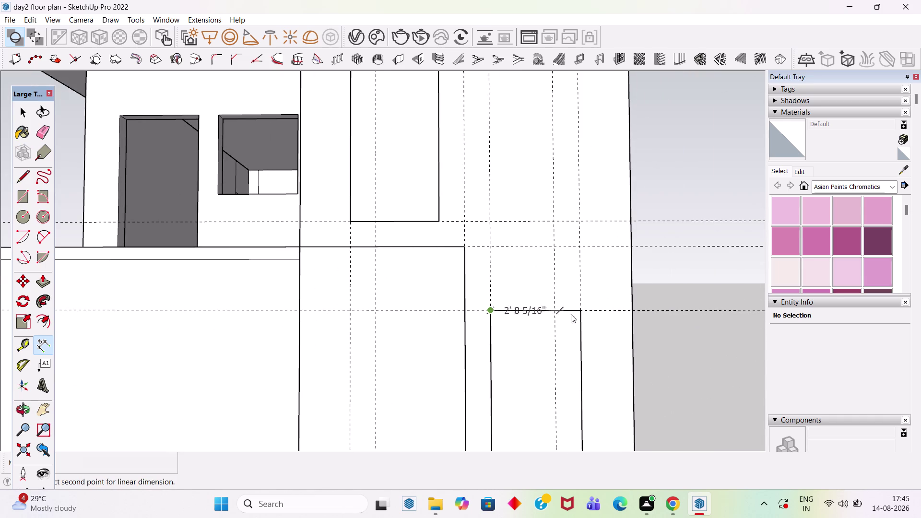
key(Escape)
Start and cancel a height dimension on the upper tower window.
scroll(down, 3)
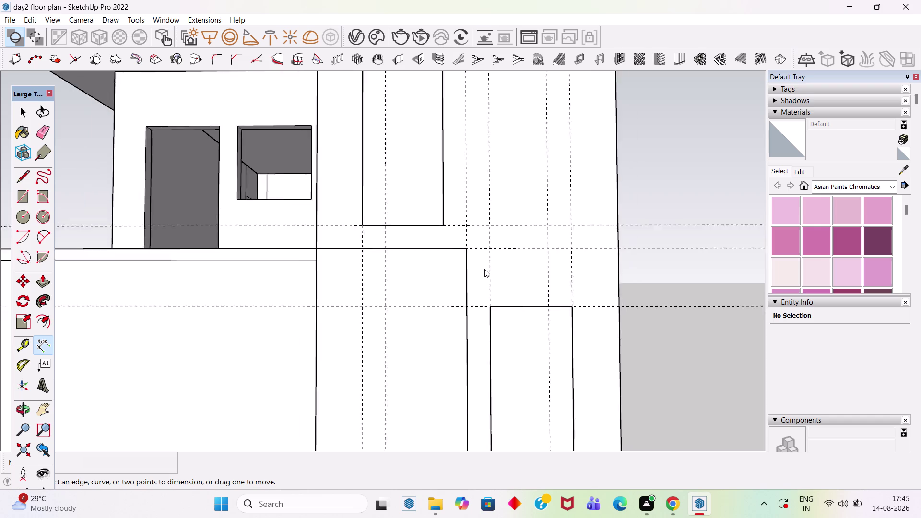
scroll(down, 3)
drag(460, 240, 459, 236)
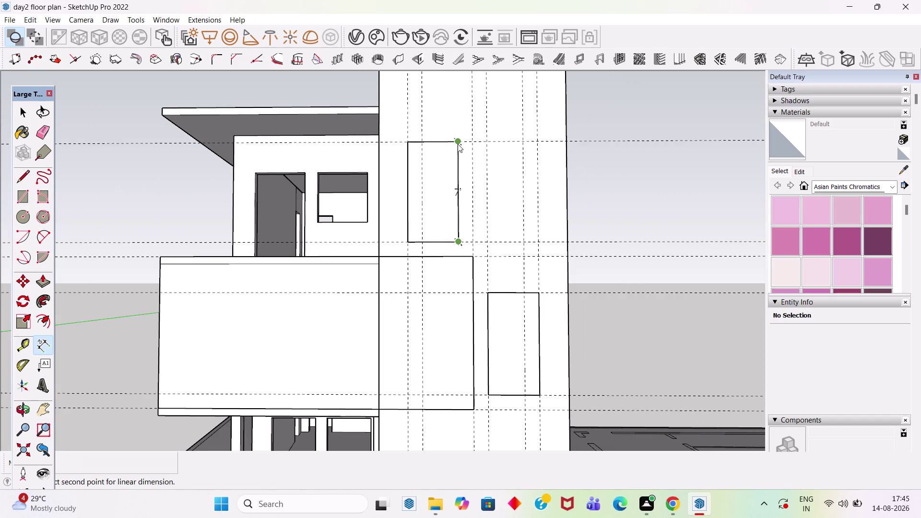
key(Escape)
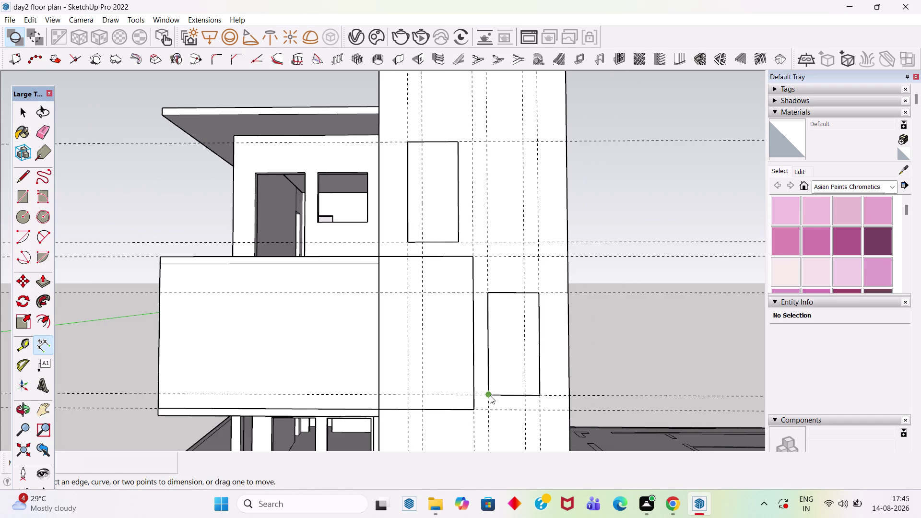
click(489, 395)
key(space)
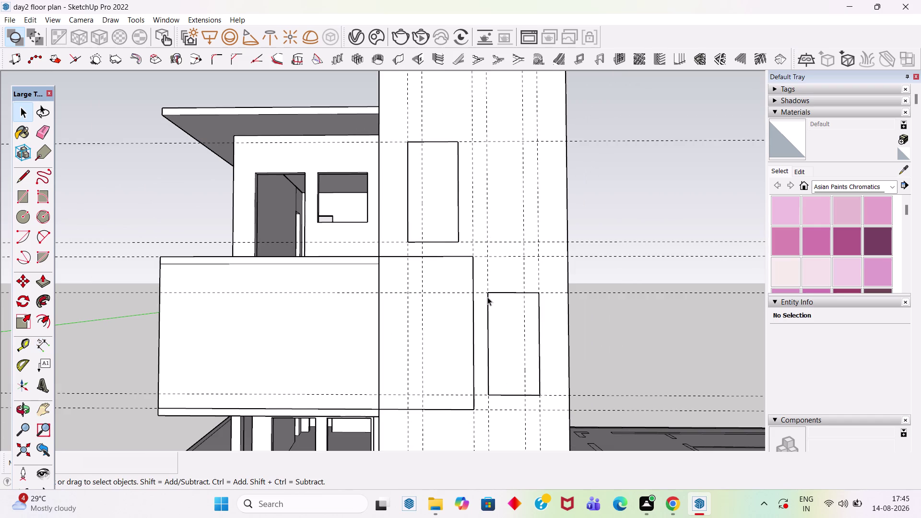
scroll(down, 3)
click(578, 245)
scroll(down, 3)
scroll(up, 3)
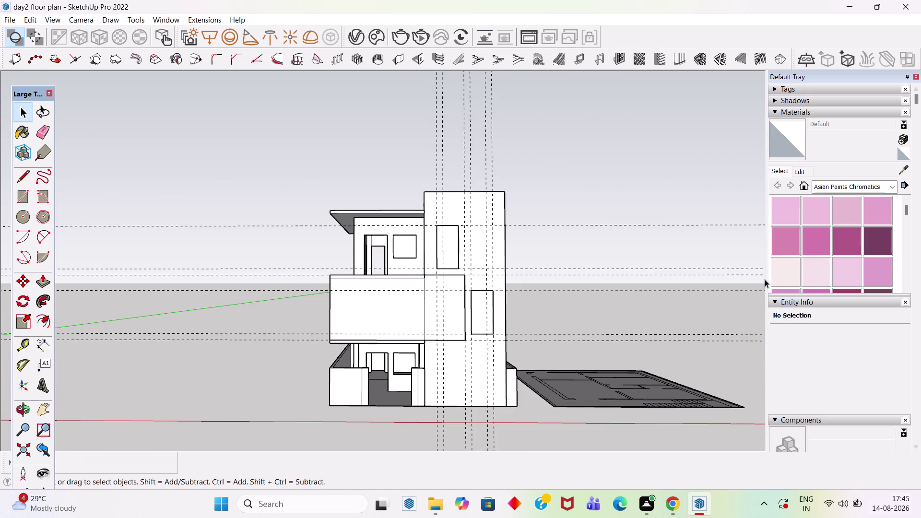
Remove all dashed guide lines with Edit > Delete Guides.
click(33, 18)
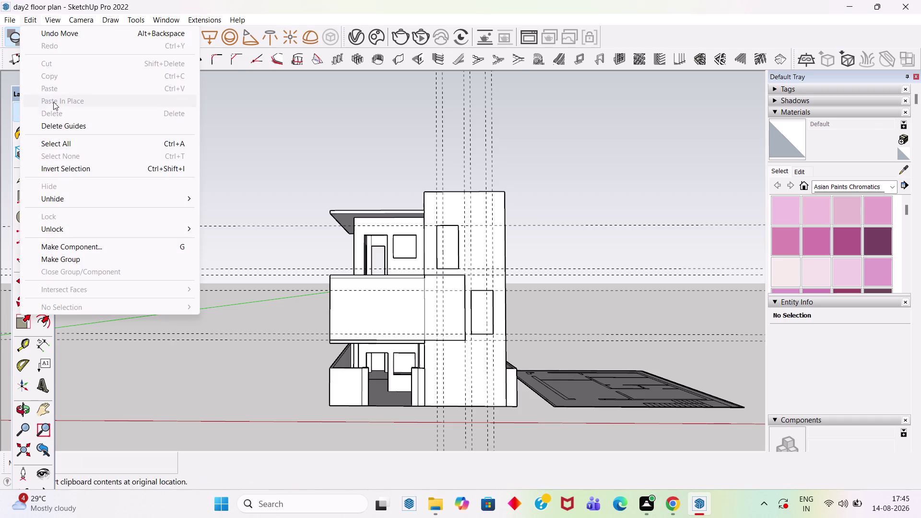
click(63, 129)
scroll(up, 3)
scroll(up, 3)
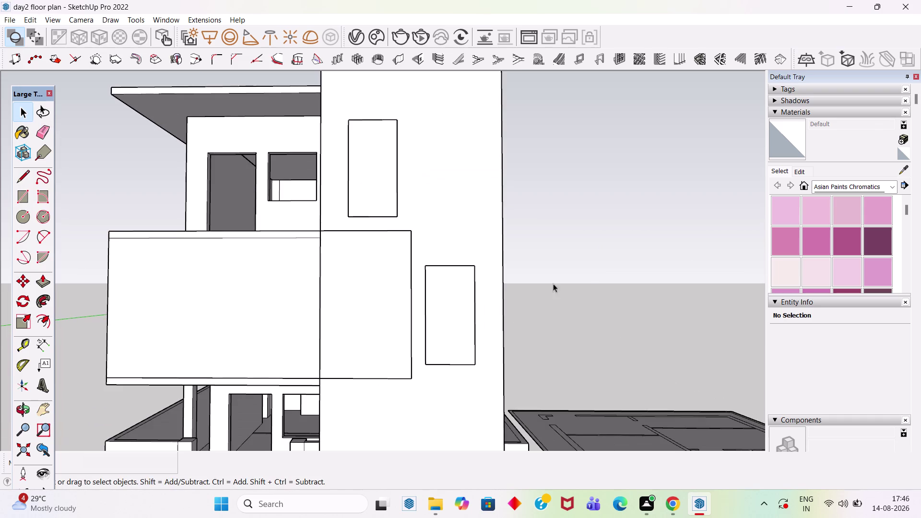
Orbit to face the balcony front and select its front wall face.
middle_drag(588, 271, 605, 324)
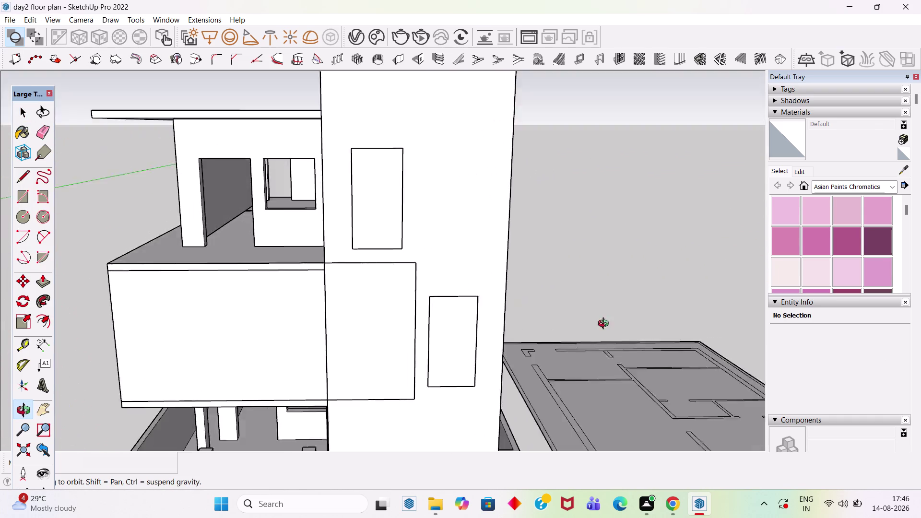
middle_drag(605, 325, 649, 283)
scroll(down, 3)
click(332, 335)
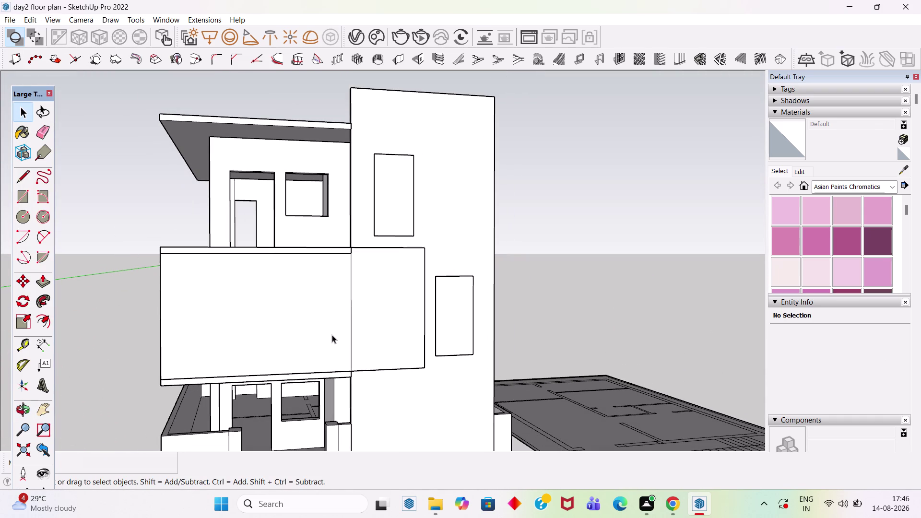
click(371, 297)
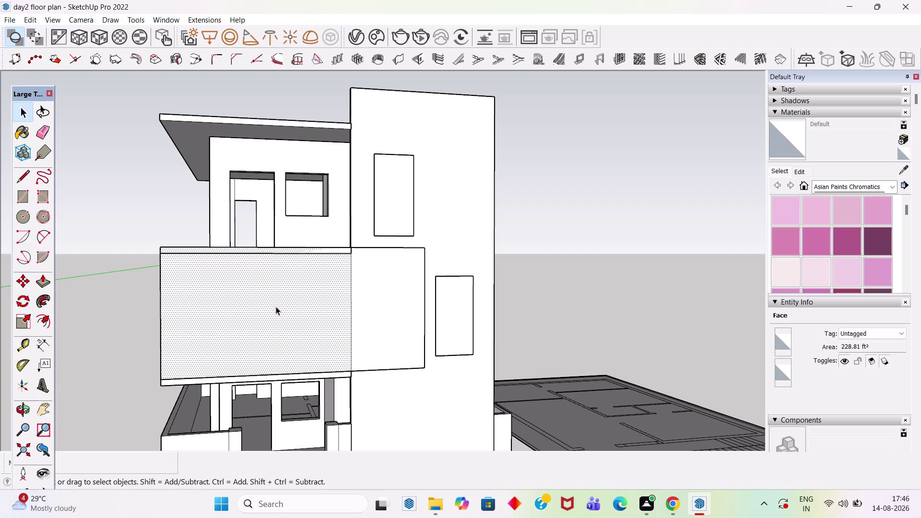
Offset the balcony front wall outline 2' inward.
key(f)
click(281, 257)
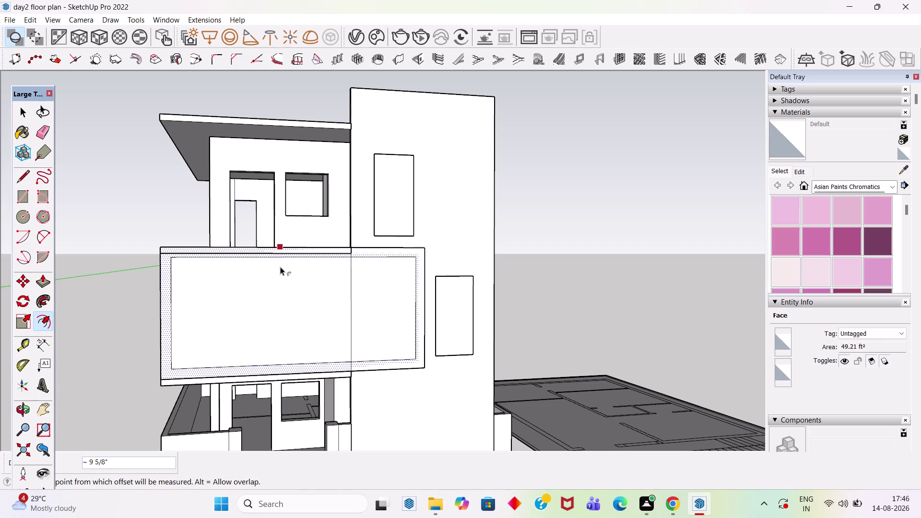
key(ctrl+z)
click(283, 252)
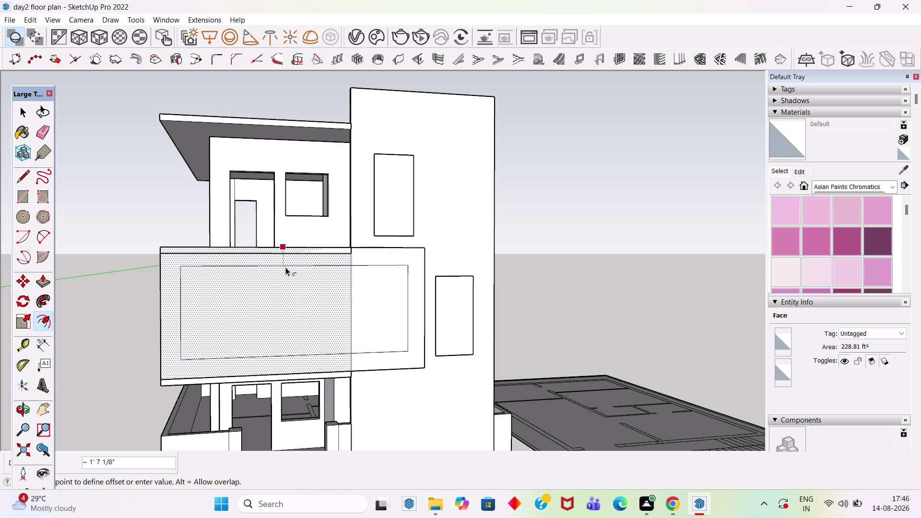
text(2')
key(Return)
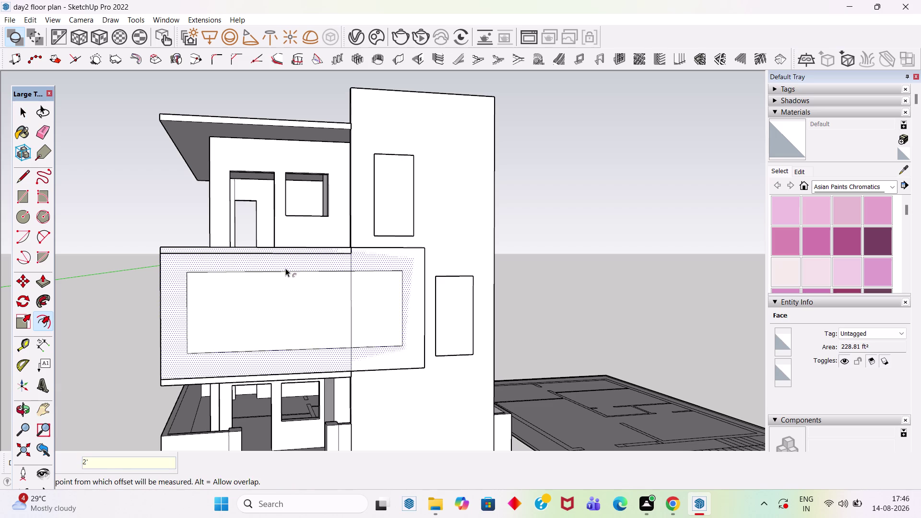
key(space)
scroll(up, 3)
click(403, 311)
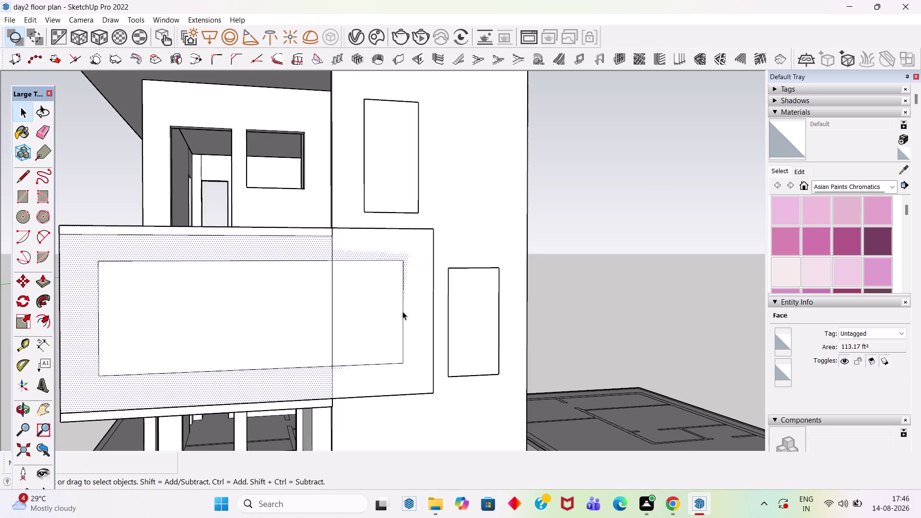
Move the inner rectangle's right edge into line with the tower wall.
key(m)
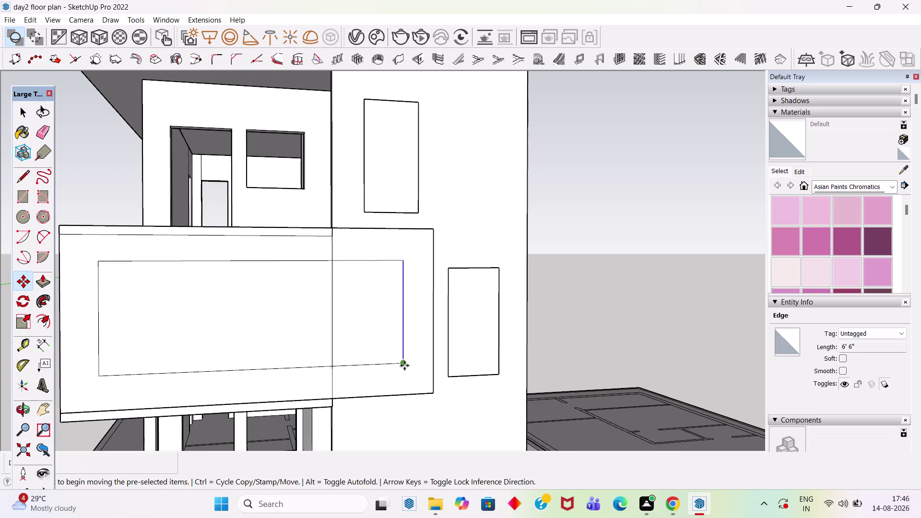
click(405, 365)
click(332, 365)
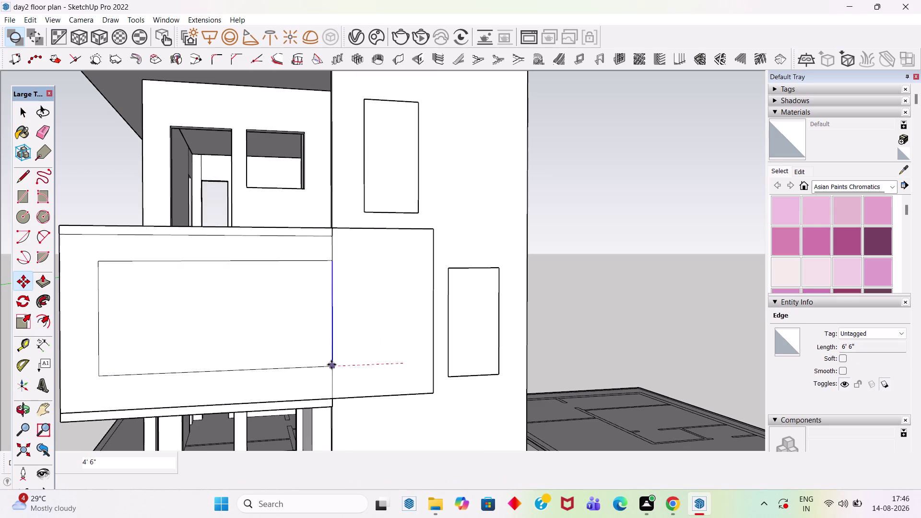
key(space)
scroll(down, 3)
scroll(up, 3)
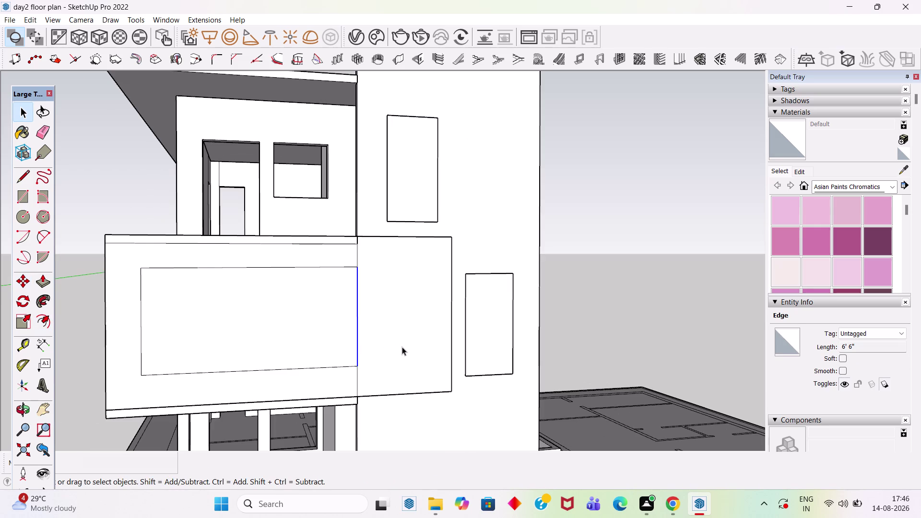
middle_drag(406, 347, 381, 349)
Delete the inner rectangle face to open the balcony wall.
click(252, 328)
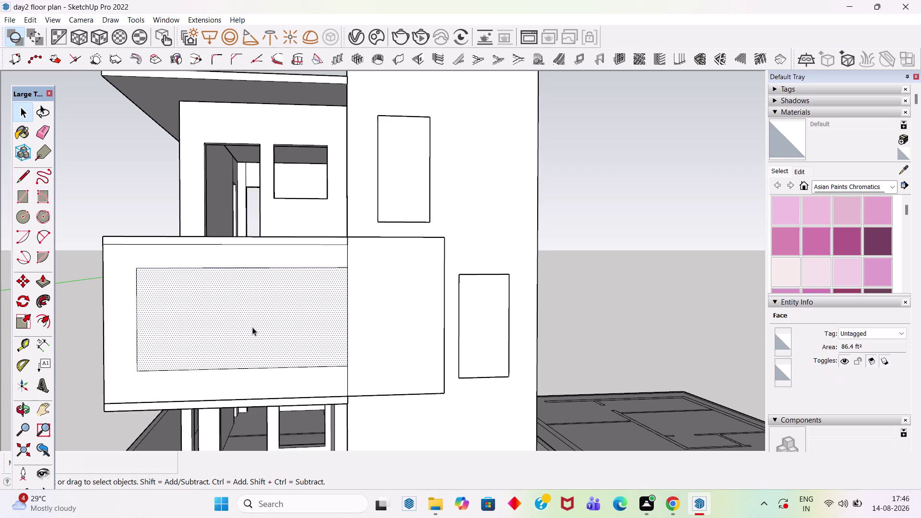
key(Delete)
scroll(down, 3)
middle_drag(341, 330, 410, 238)
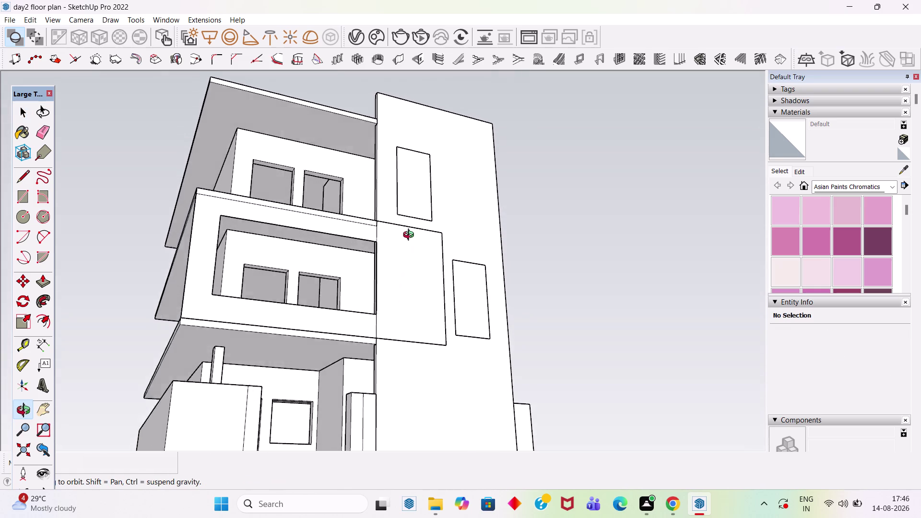
middle_drag(411, 237, 372, 328)
click(401, 325)
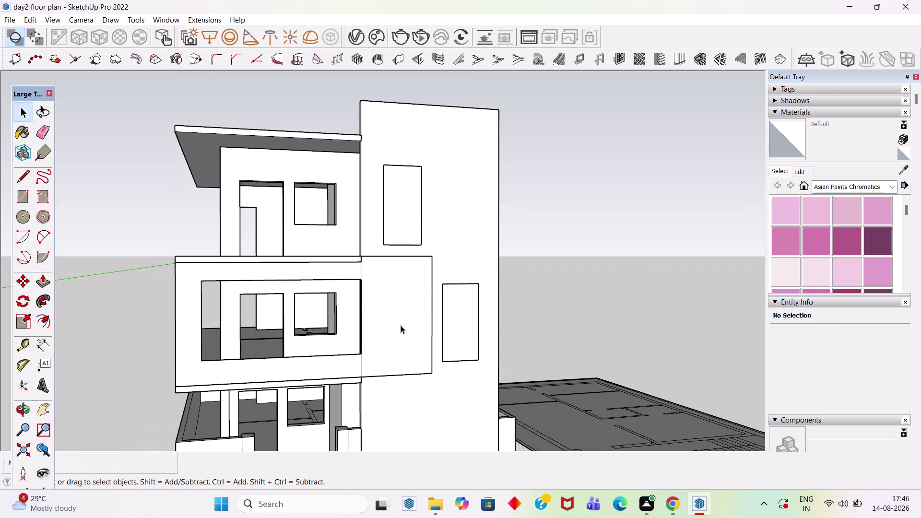
Push/Pull the remaining frame out by 4 to thicken the balcony wall.
key(p)
click(401, 326)
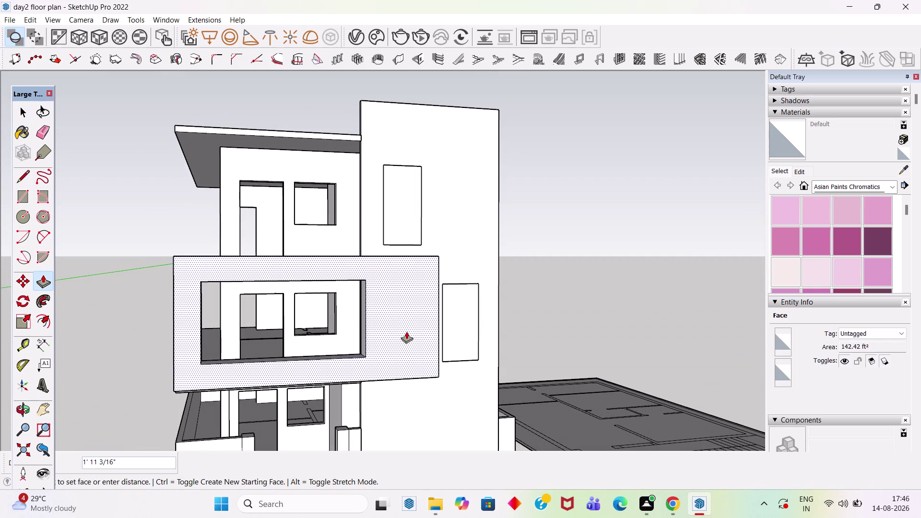
middle_drag(403, 330, 462, 236)
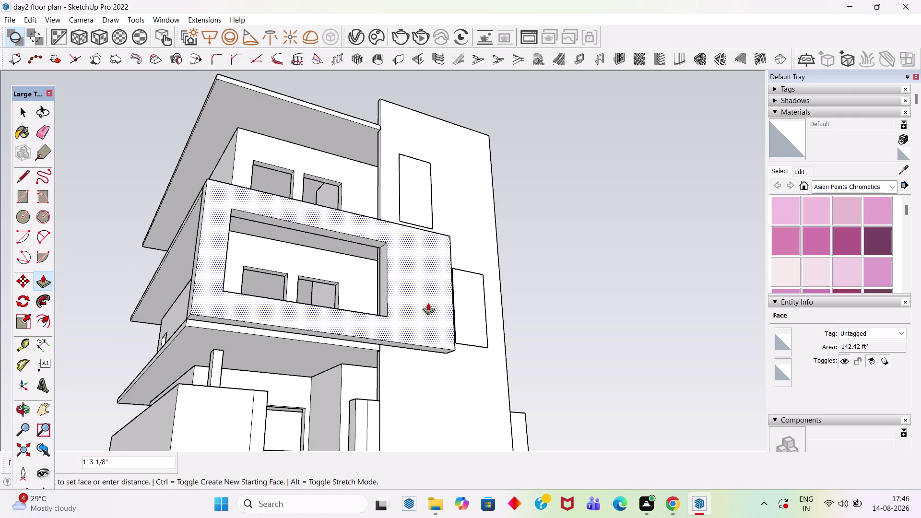
key(4)
key(Return)
key(space)
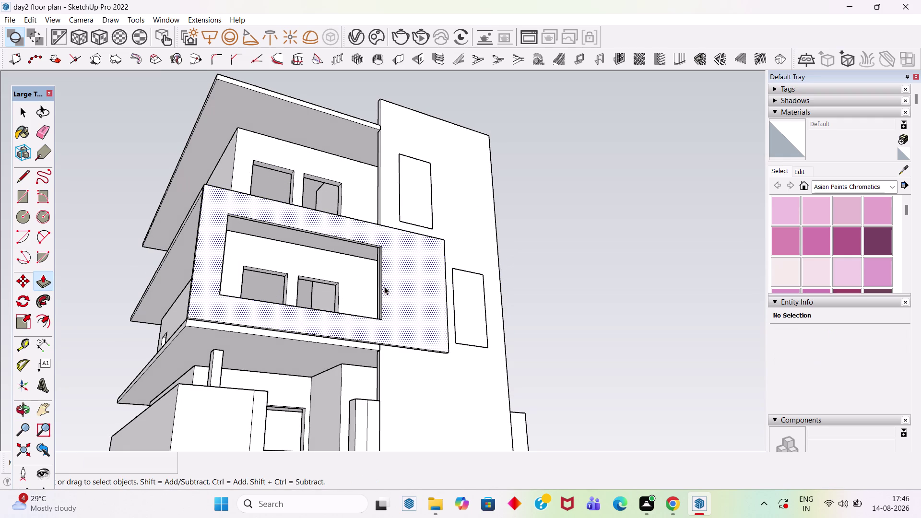
Select the whole balcony wall panel and make it a group.
triple_click(391, 281)
right_click(397, 280)
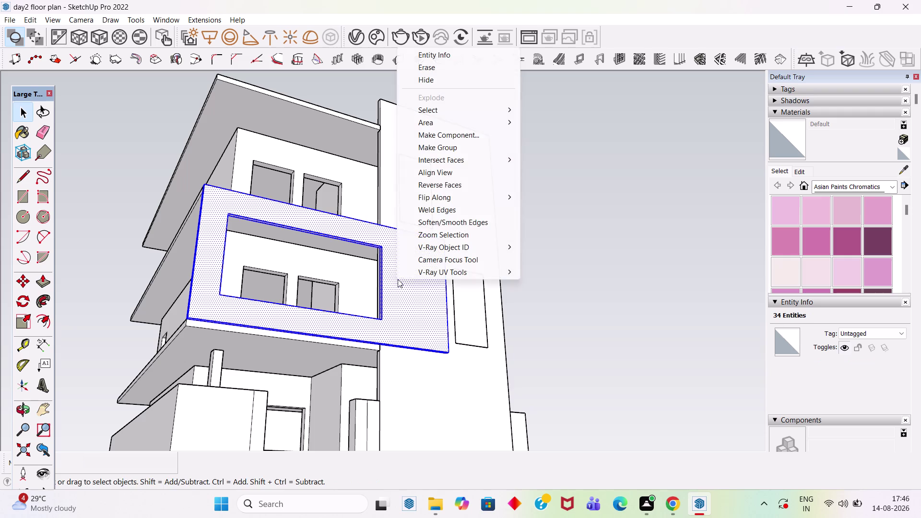
click(446, 149)
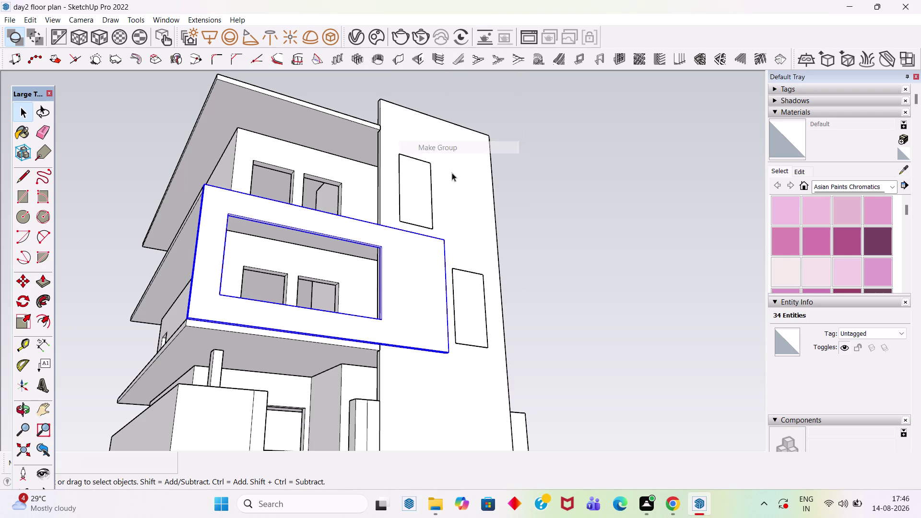
Orbit around the grouped panel to view the house from its side.
middle_drag(626, 266, 284, 375)
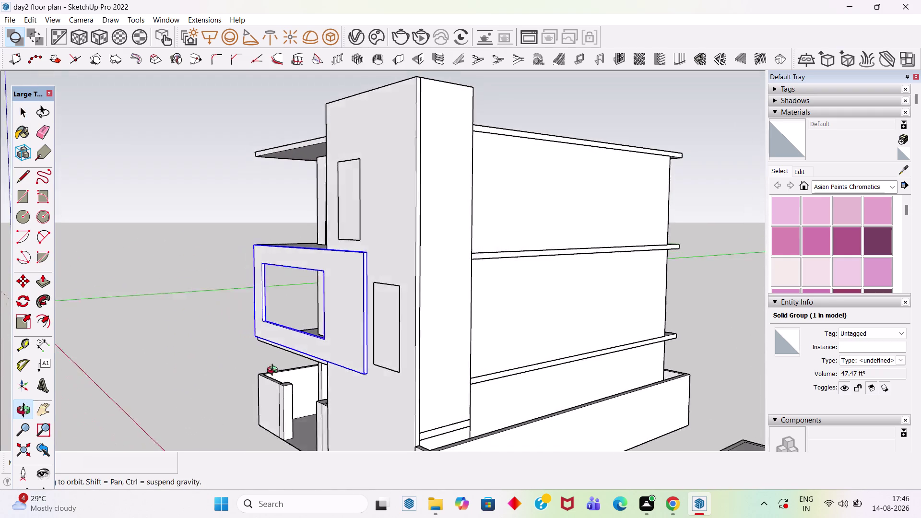
middle_drag(285, 375, 313, 369)
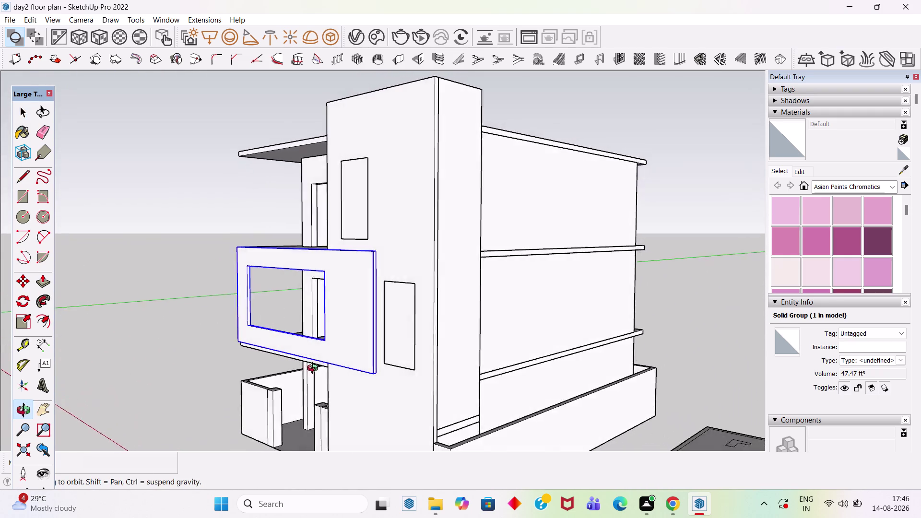
middle_drag(313, 369, 525, 325)
scroll(down, 3)
middle_drag(340, 324, 610, 333)
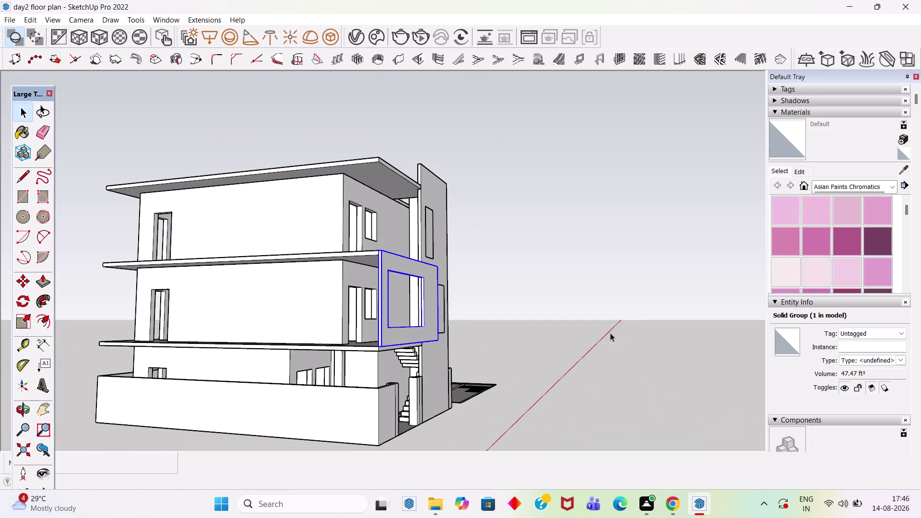